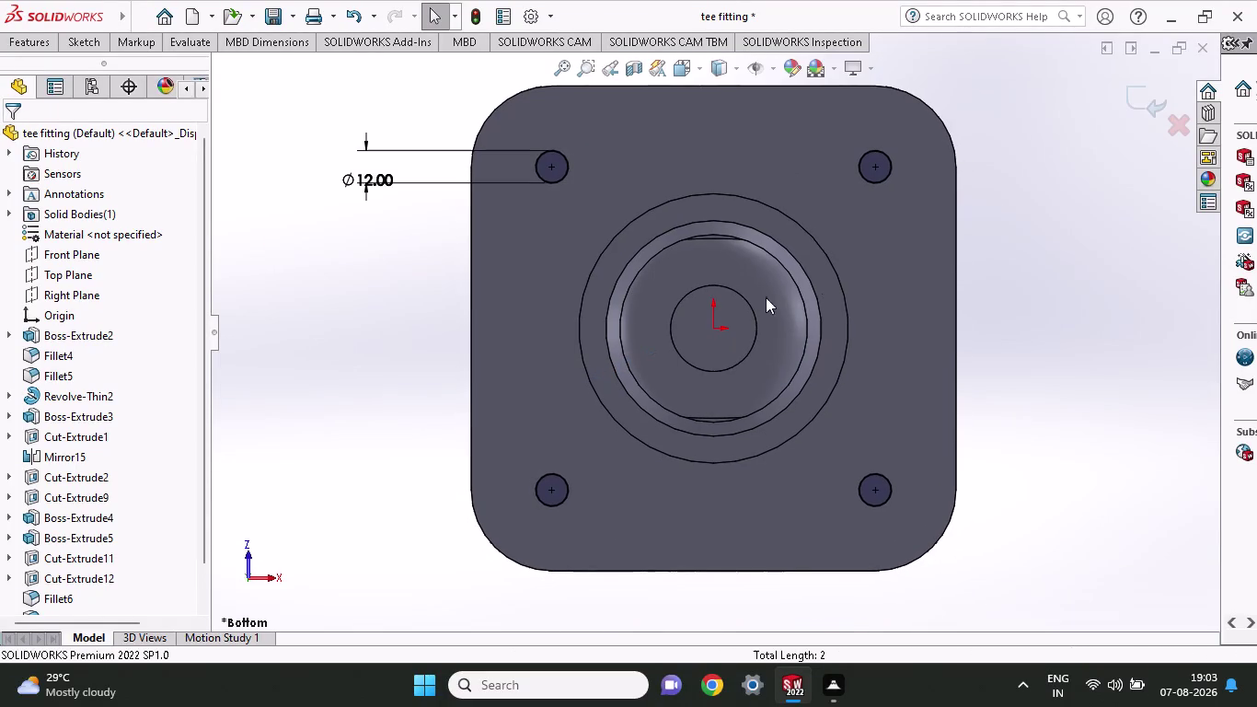
On the flange face, sketch a circle around each of the four corner bolt holes.
click(85, 48)
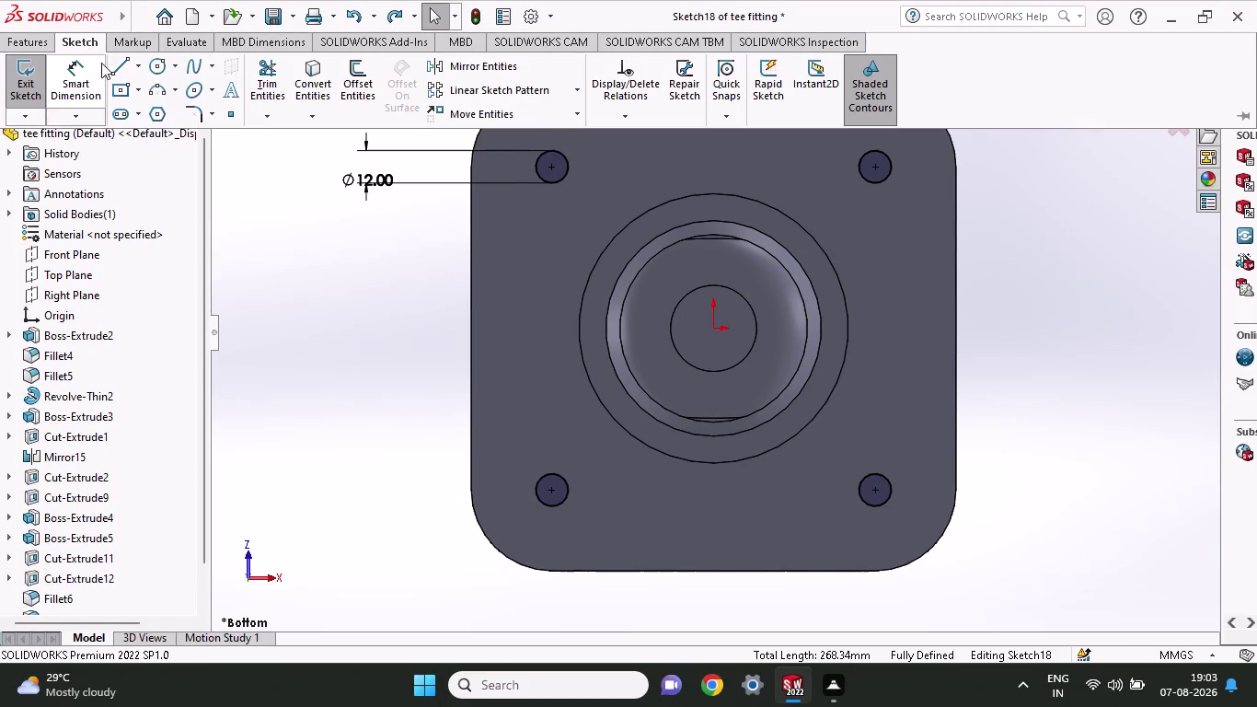
click(156, 69)
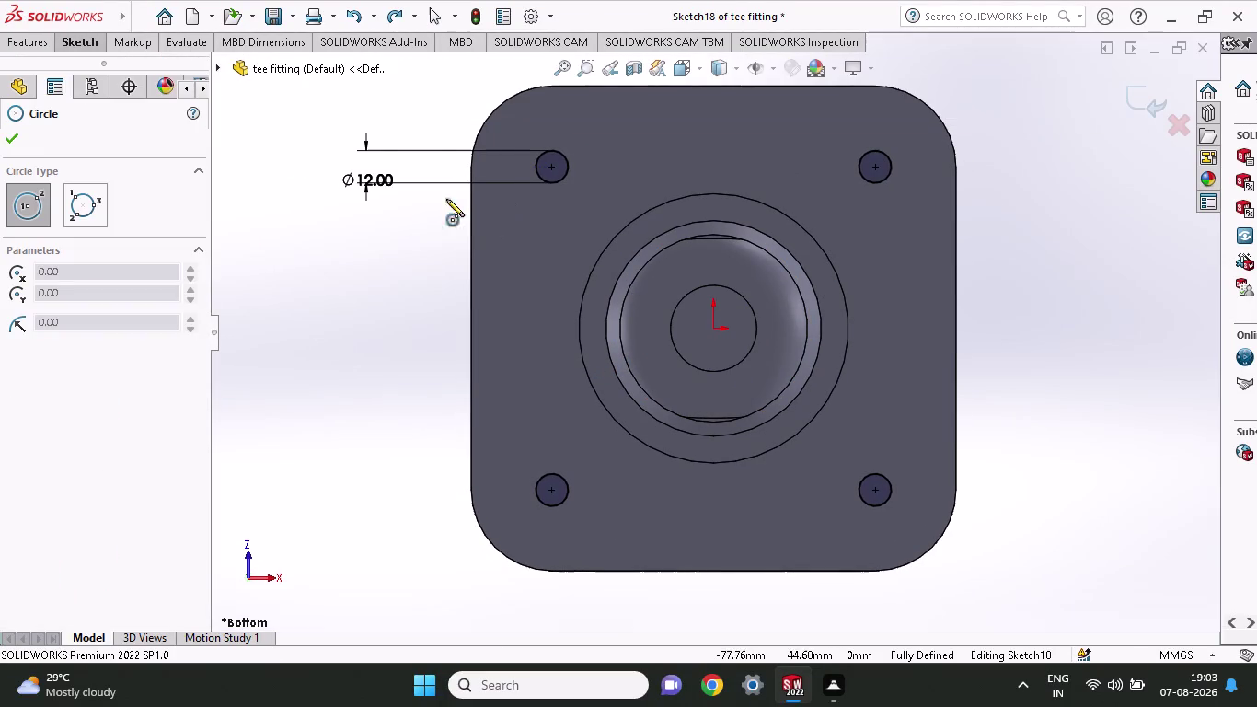
click(551, 165)
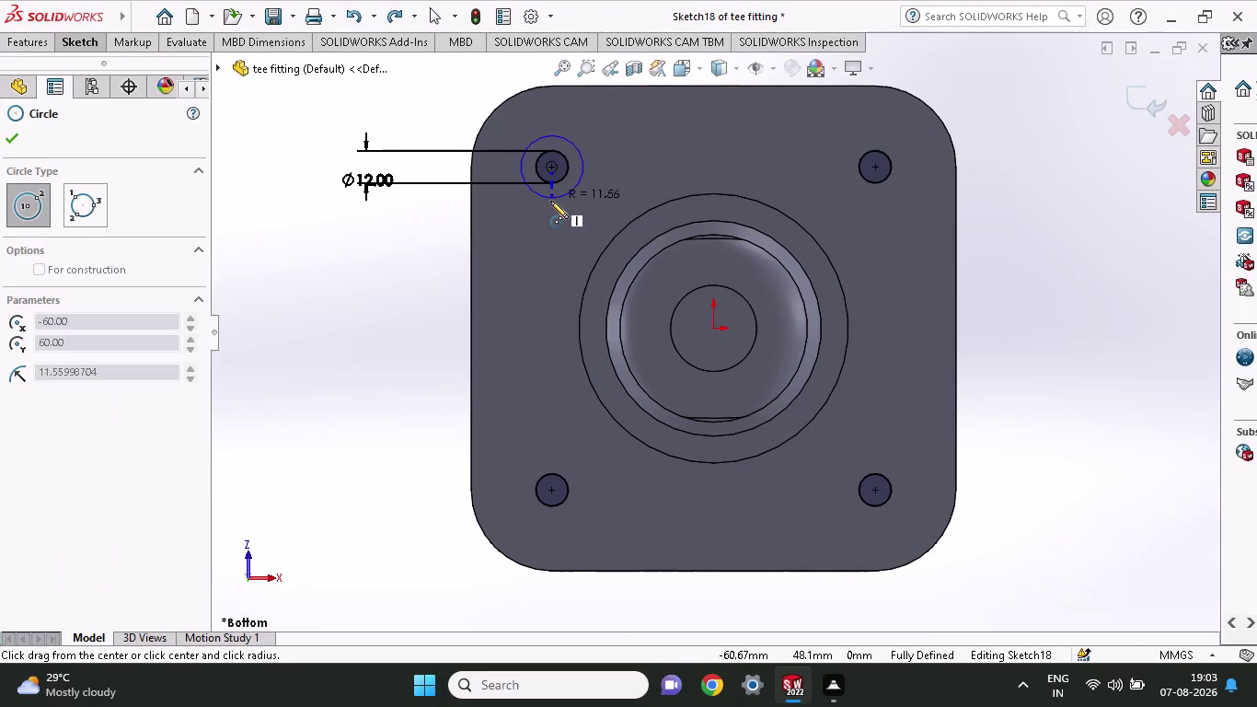
click(550, 201)
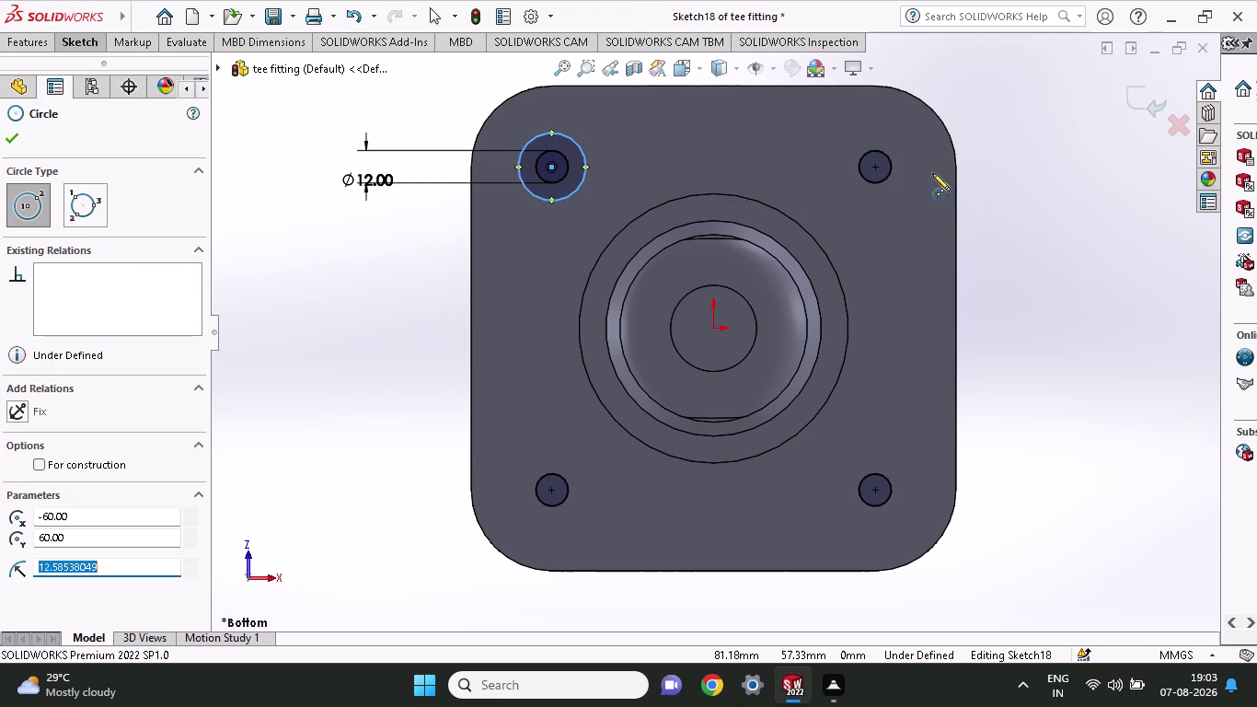
click(875, 169)
click(881, 195)
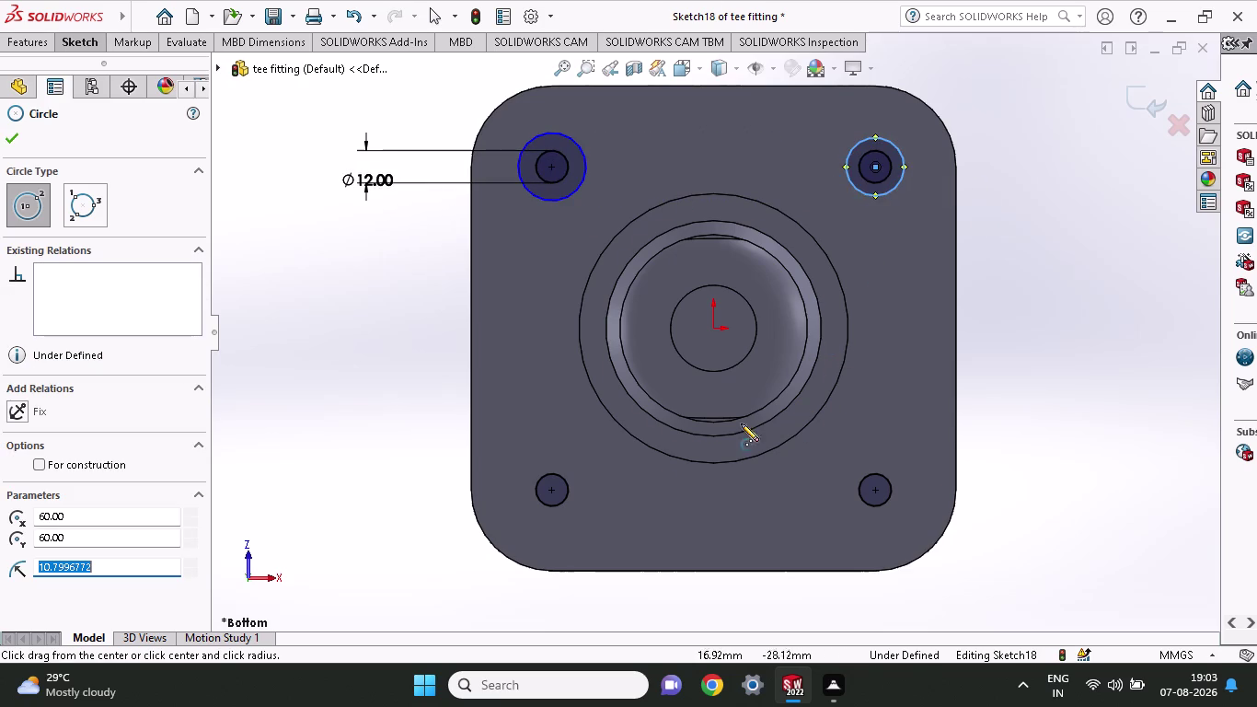
click(556, 493)
click(563, 519)
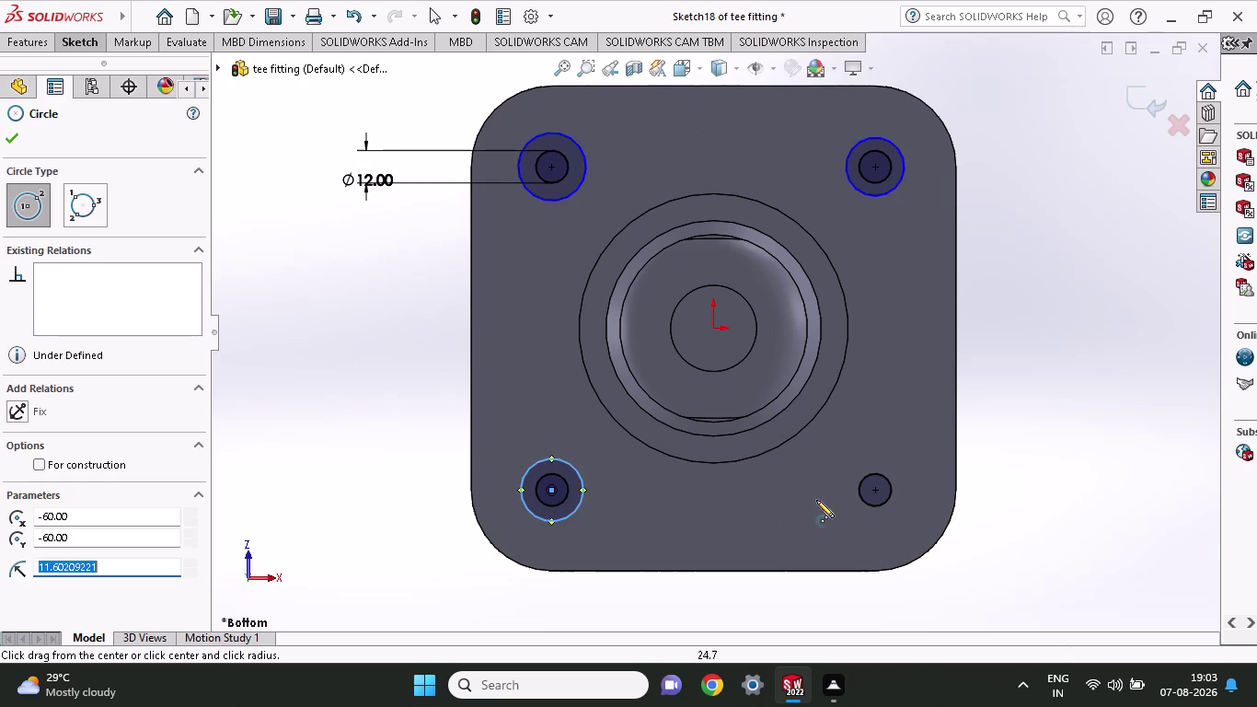
click(876, 492)
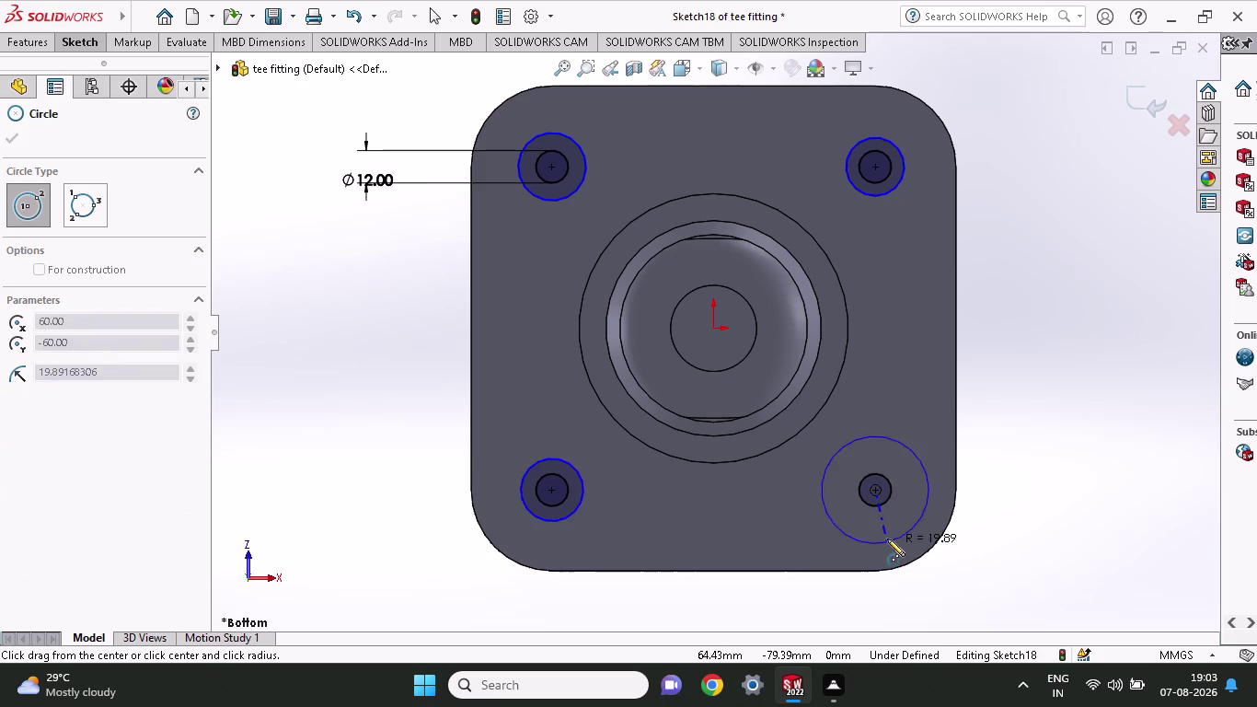
click(886, 524)
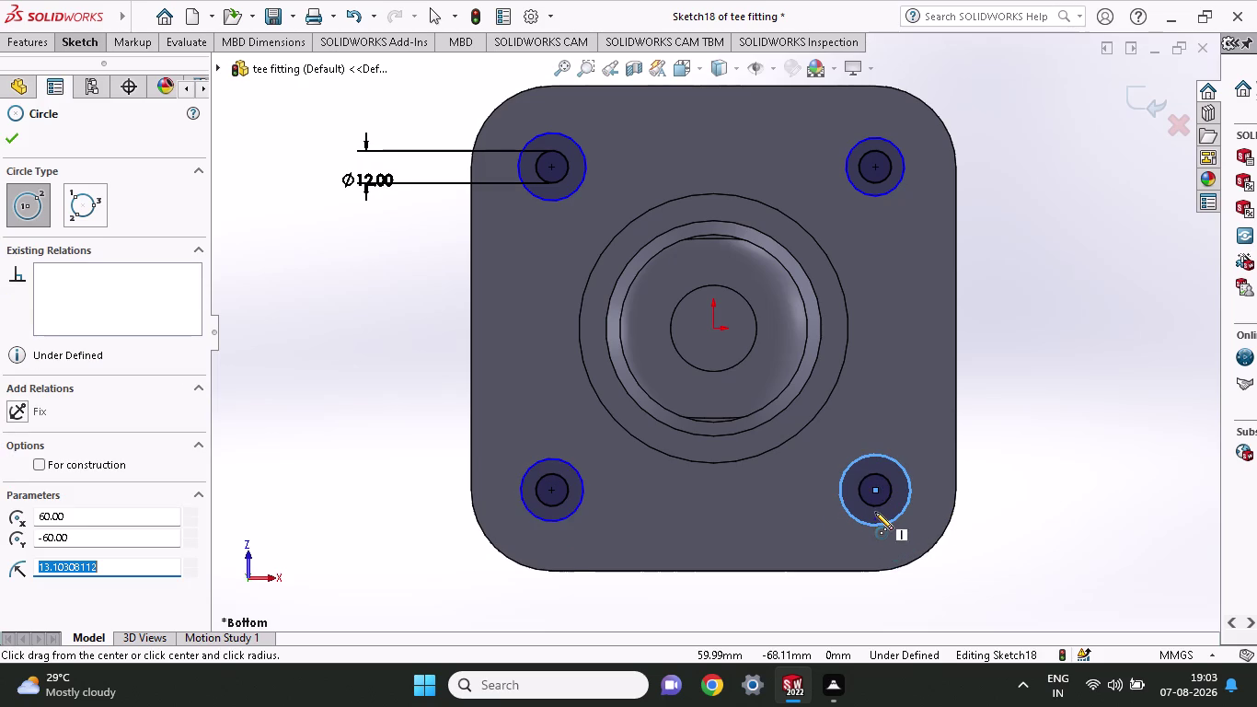
click(65, 50)
Begin a diameter dimension on the top-left circle, placed beside the flange.
click(89, 80)
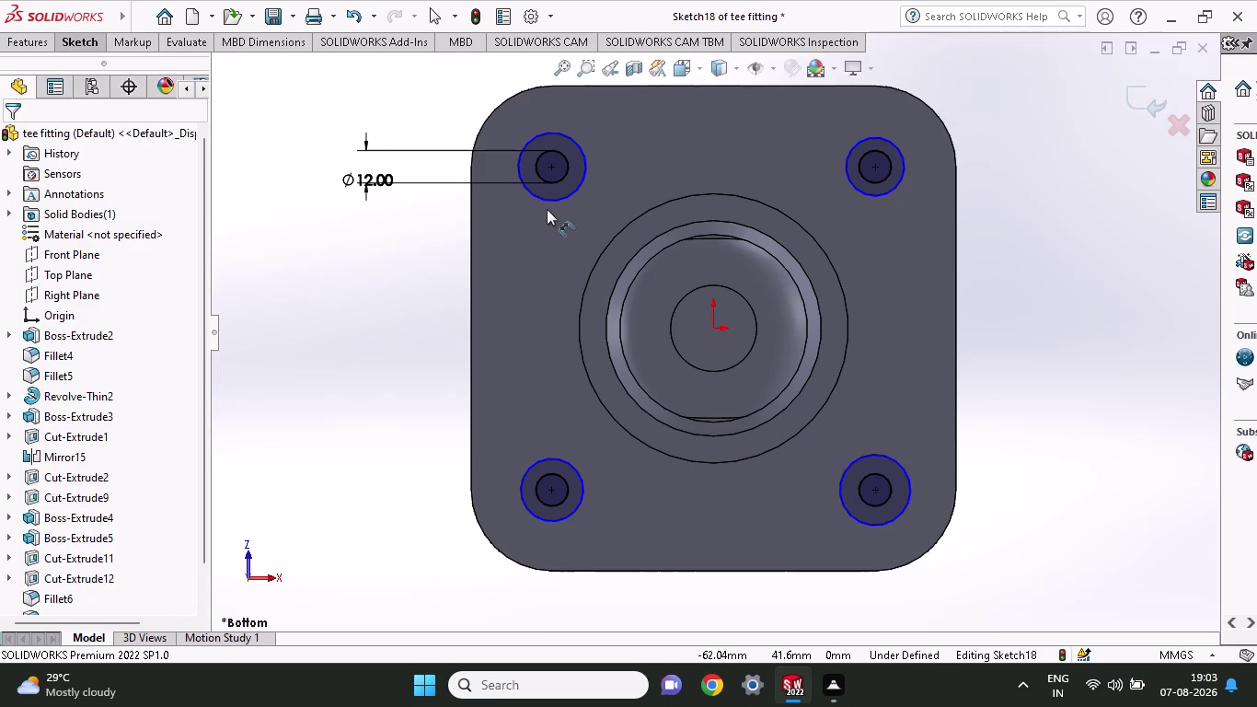
click(545, 200)
click(302, 226)
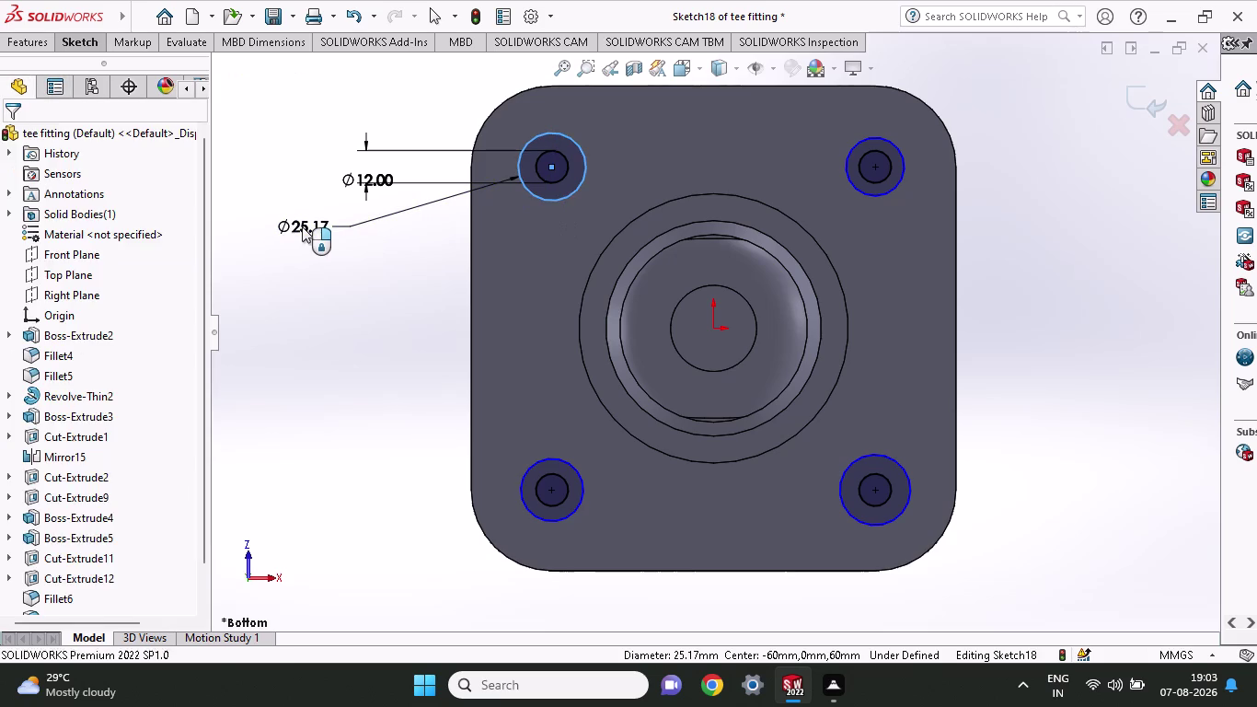
Set the top-left circle's diameter to 20 mm.
text(20)
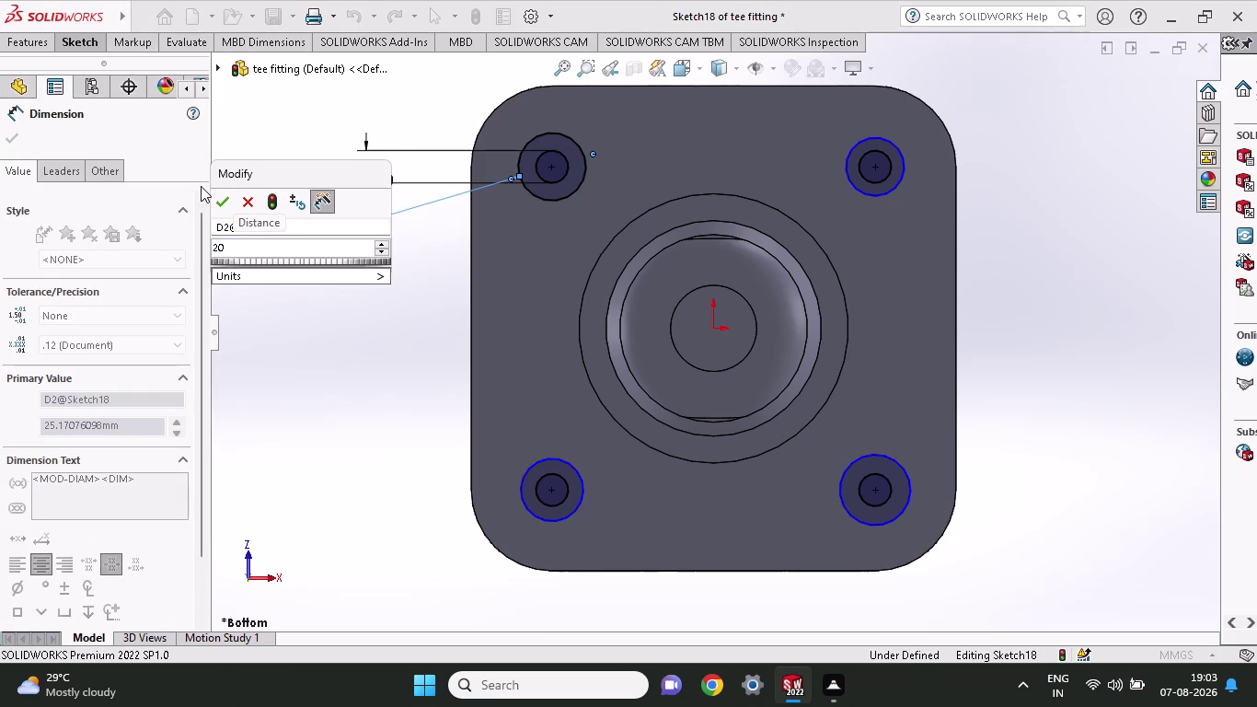
click(216, 199)
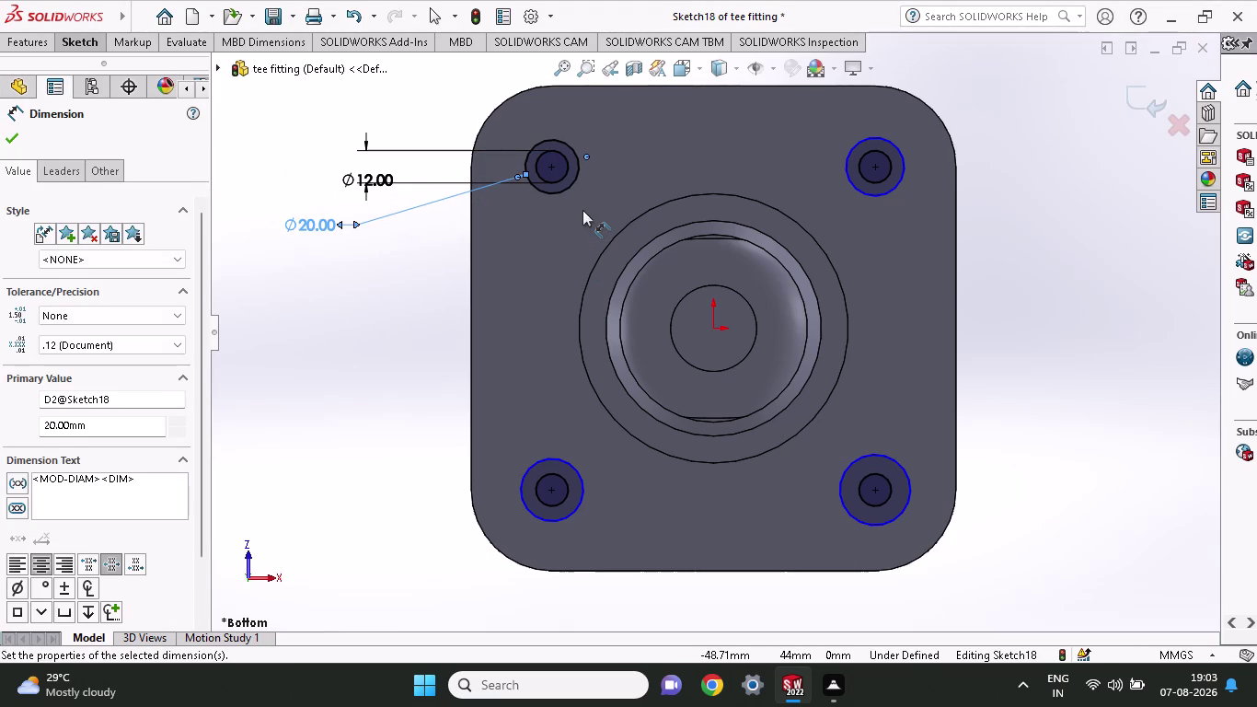
key(Escape)
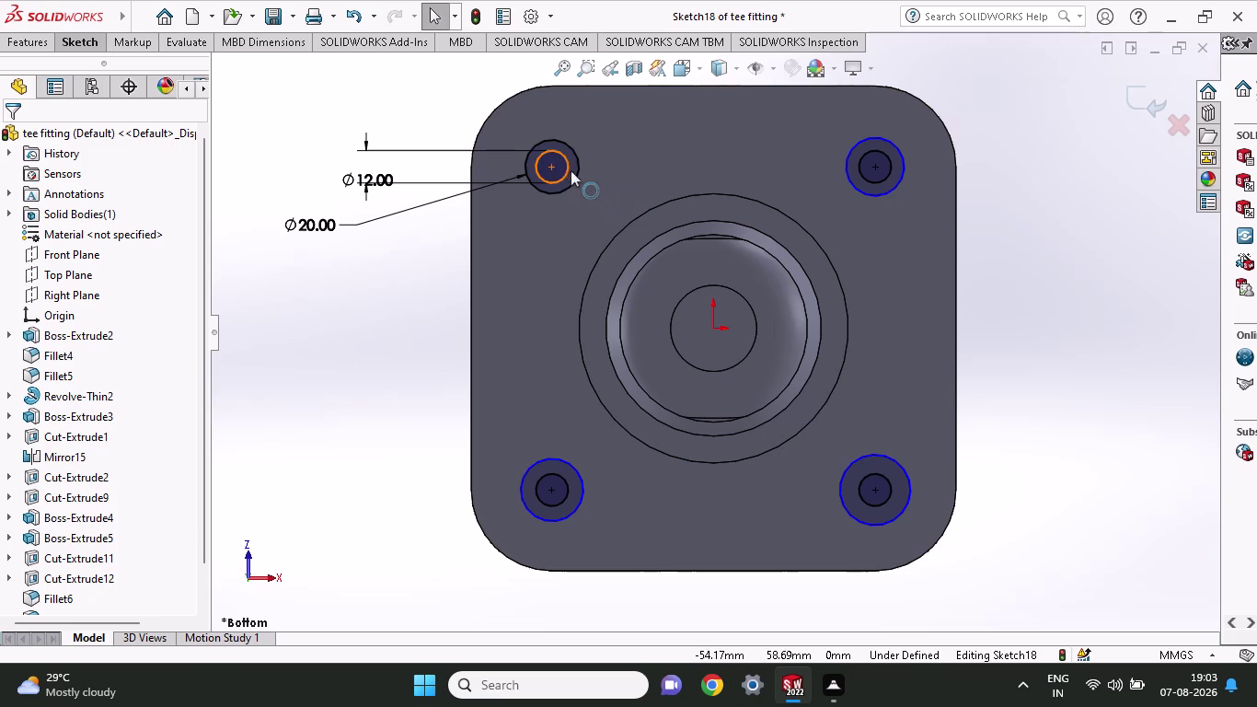
Make all four bolt-hole circles equal so they all match the 20 mm circle.
click(578, 174)
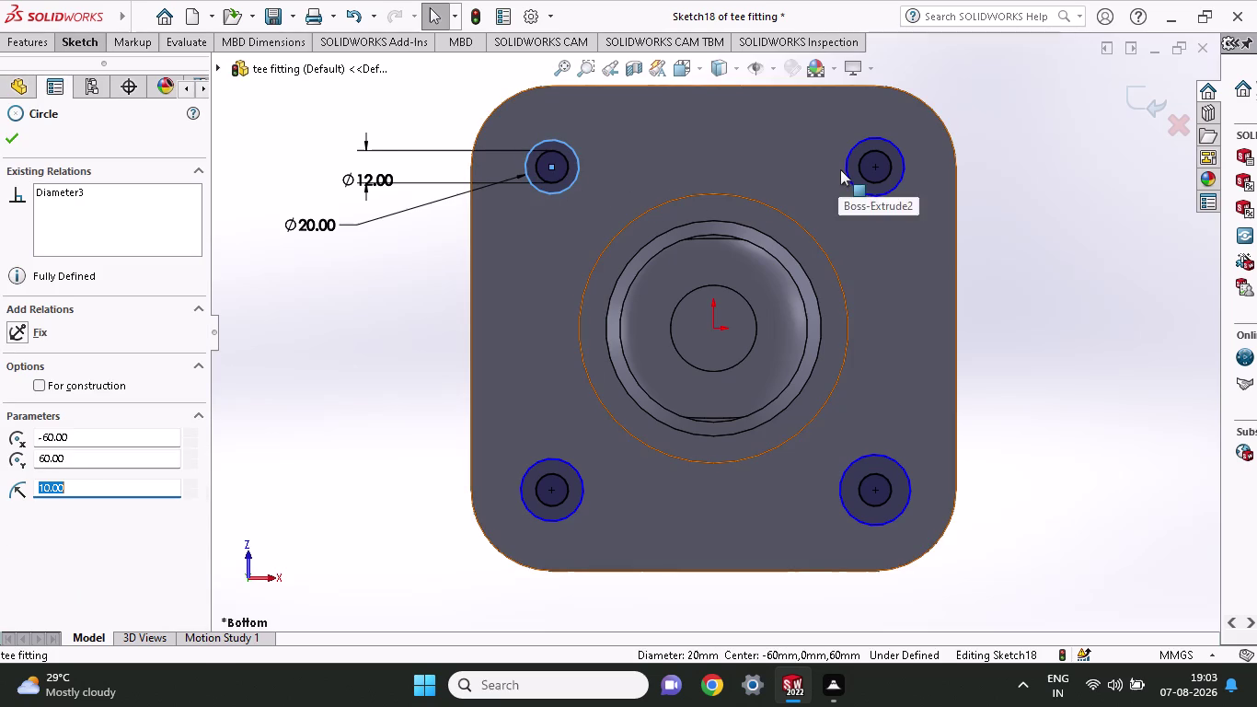
click(853, 182)
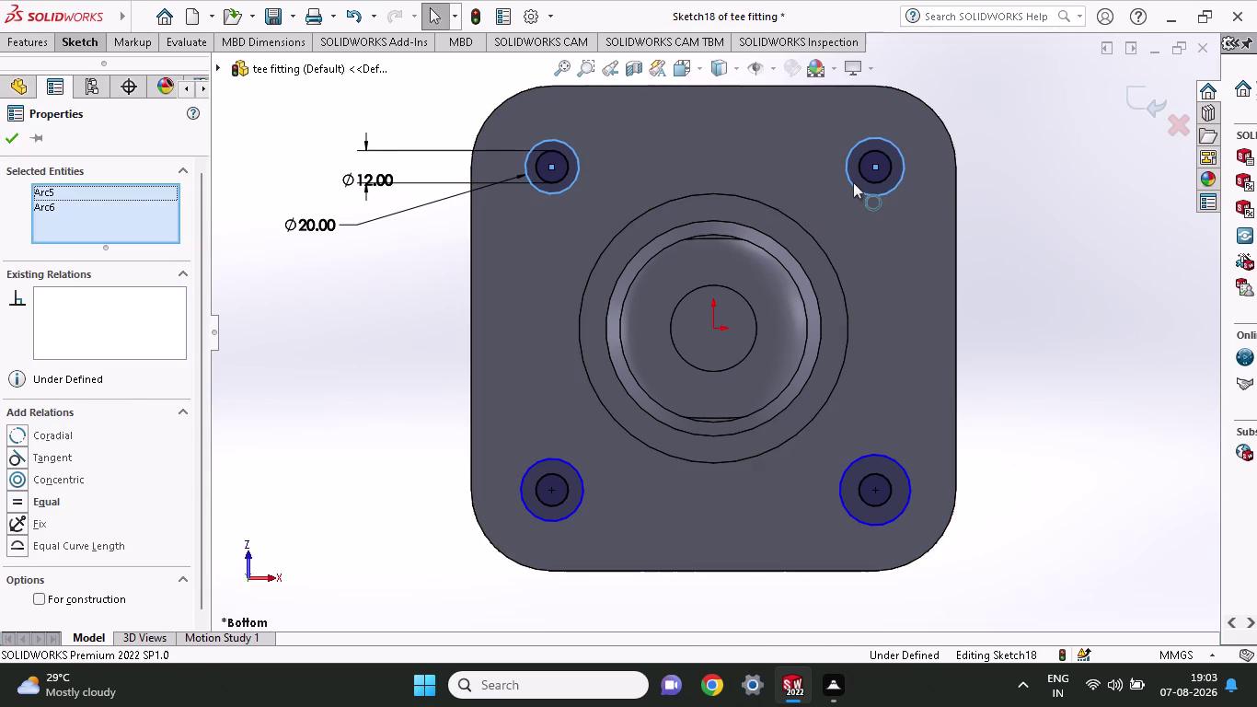
click(580, 487)
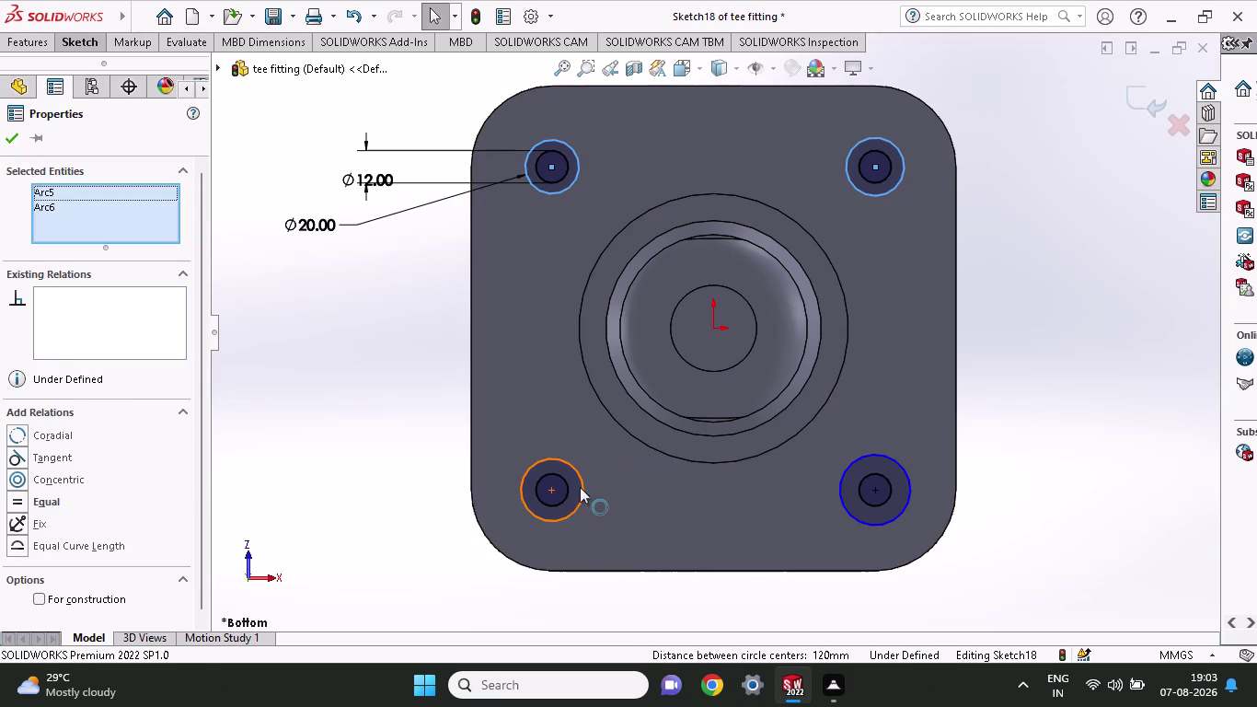
click(842, 484)
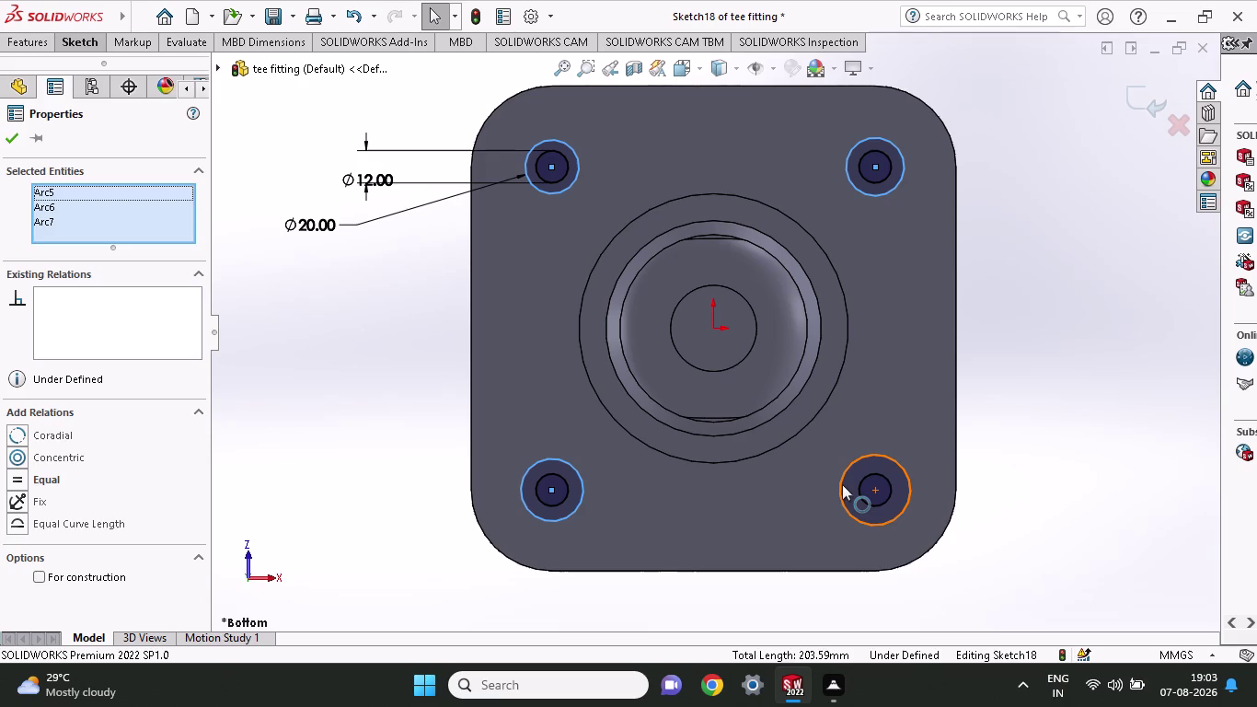
click(41, 483)
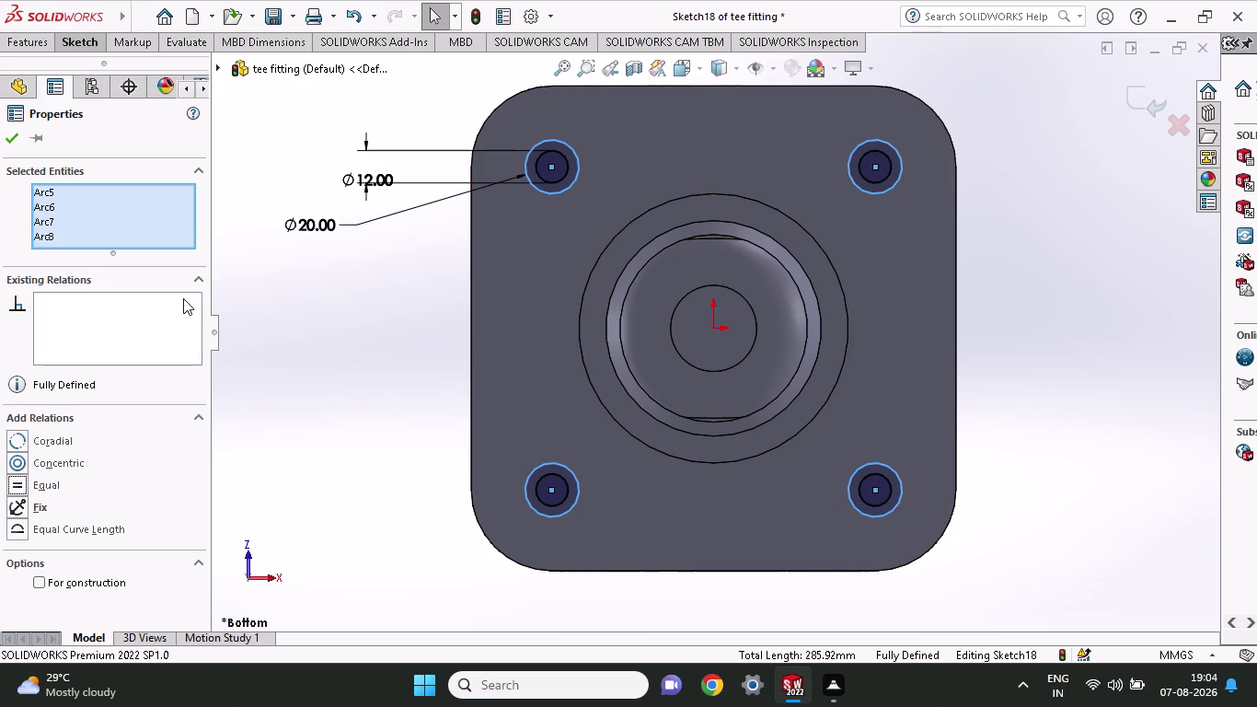
click(378, 359)
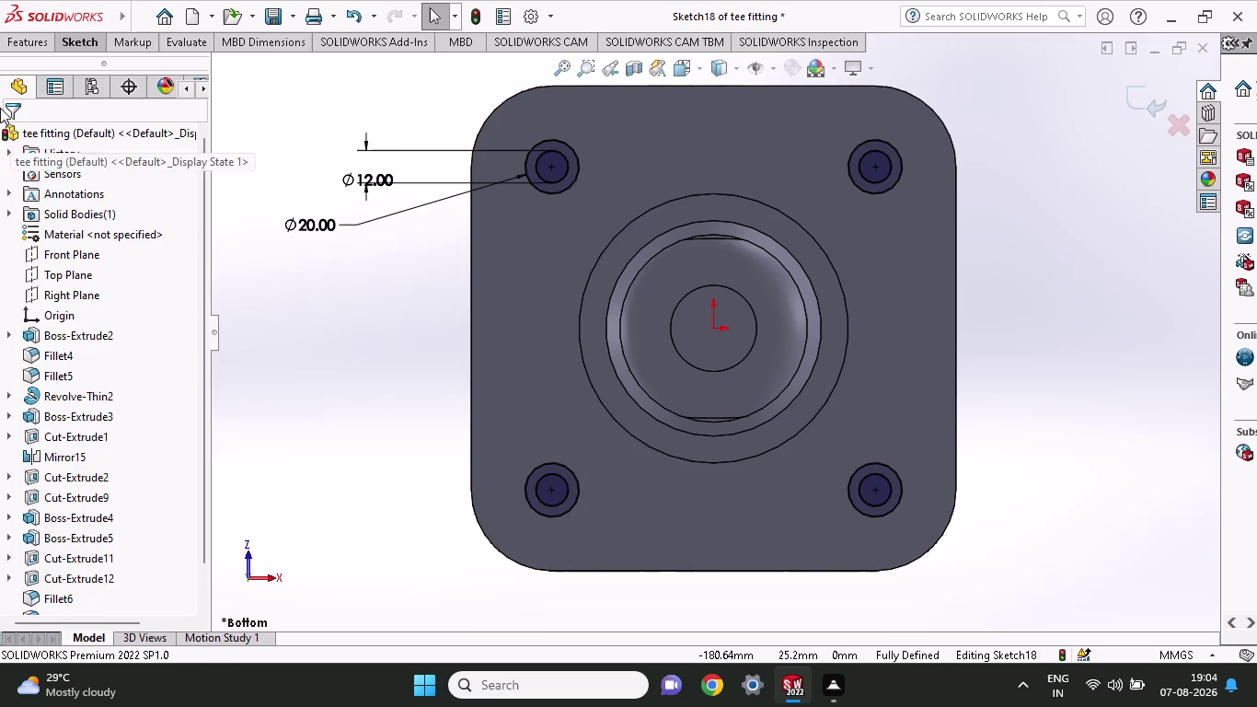
click(32, 49)
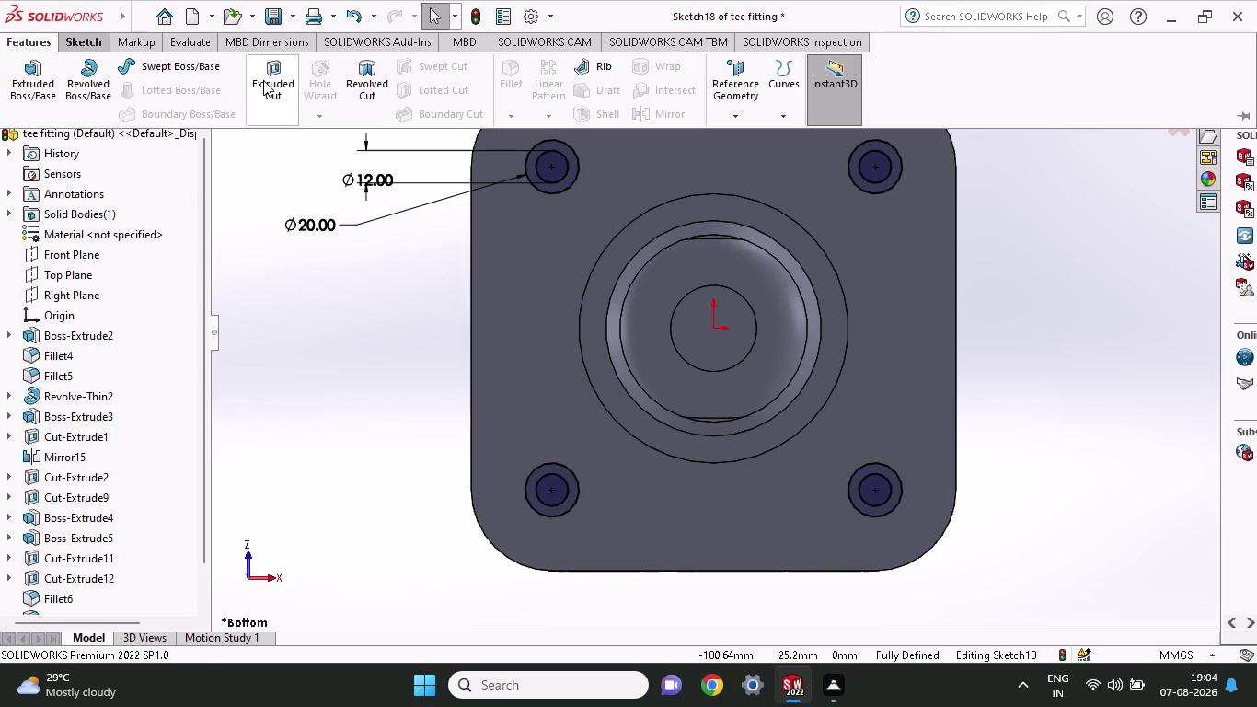
Extrude-cut the circles at a 90 mm blind depth, keeping all resulting bodies.
click(263, 80)
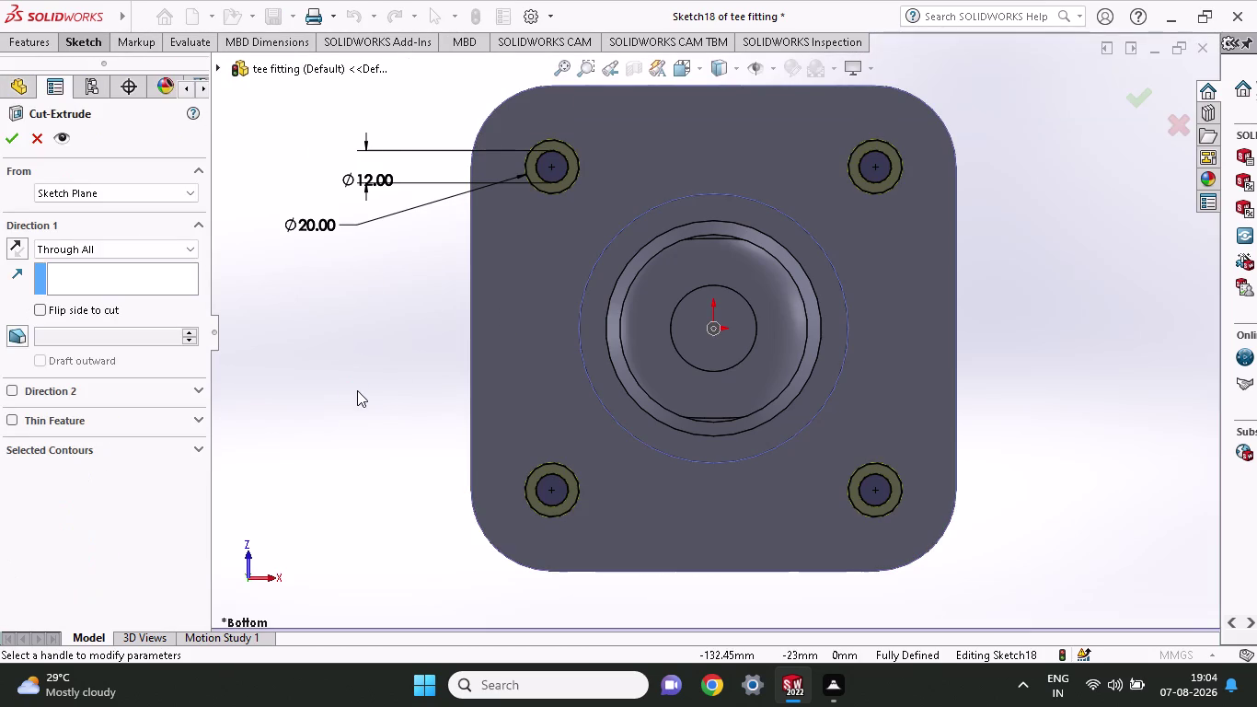
middle_drag(216, 333, 295, 385)
middle_drag(313, 369, 452, 454)
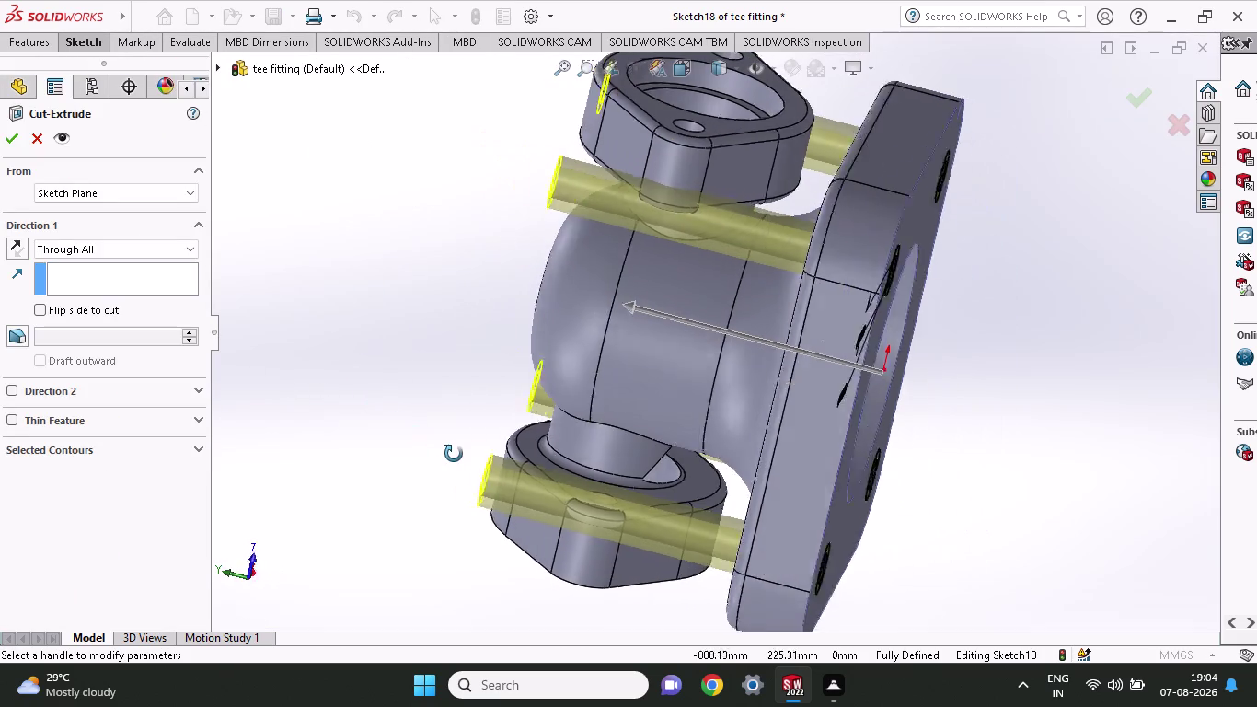
middle_drag(452, 453, 454, 453)
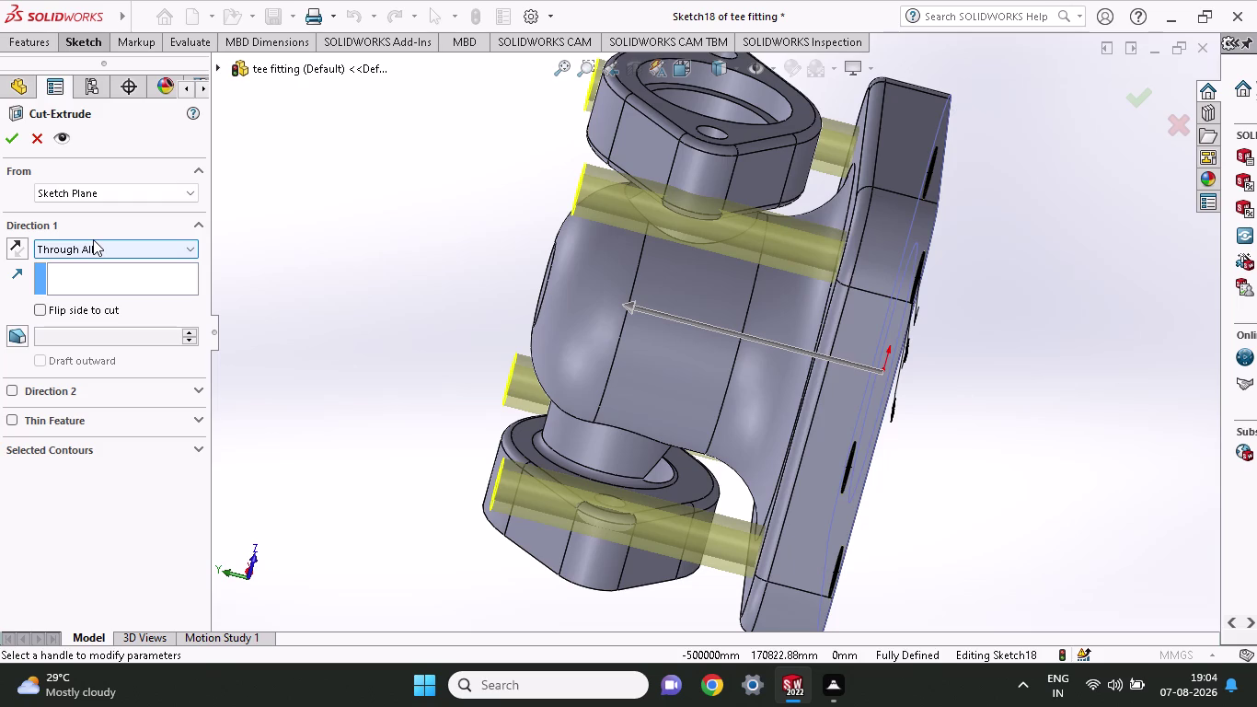
click(151, 246)
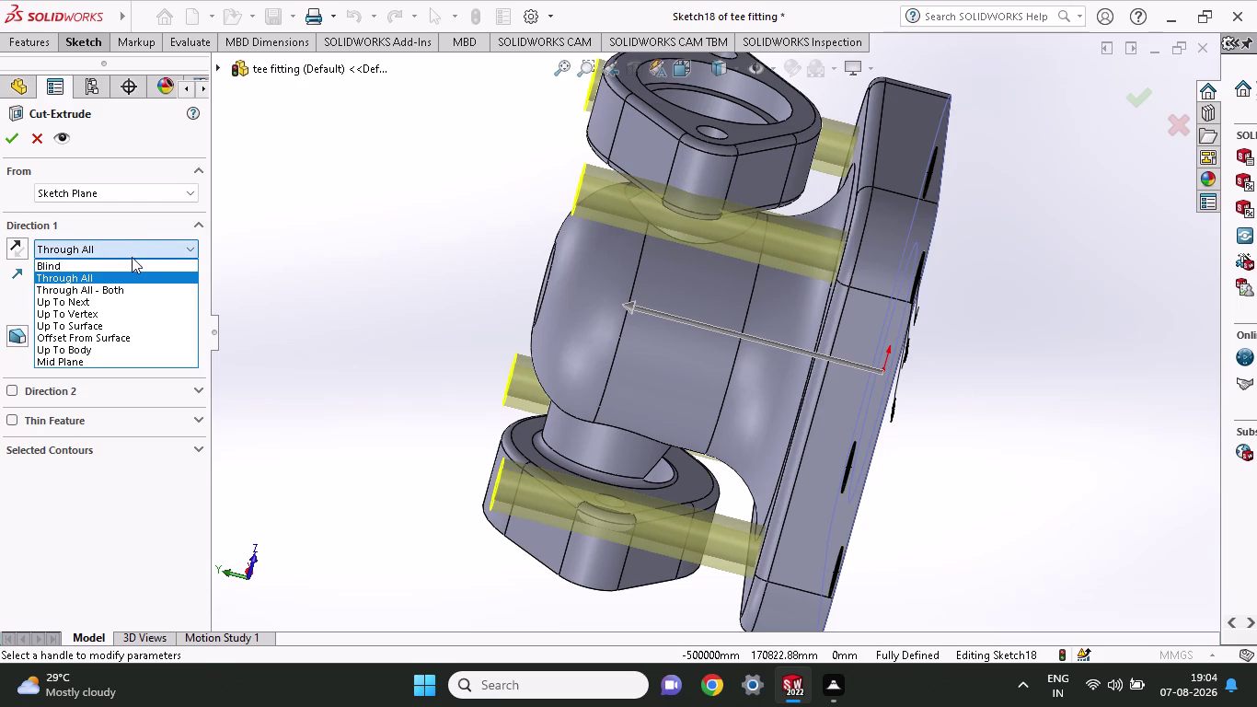
click(128, 270)
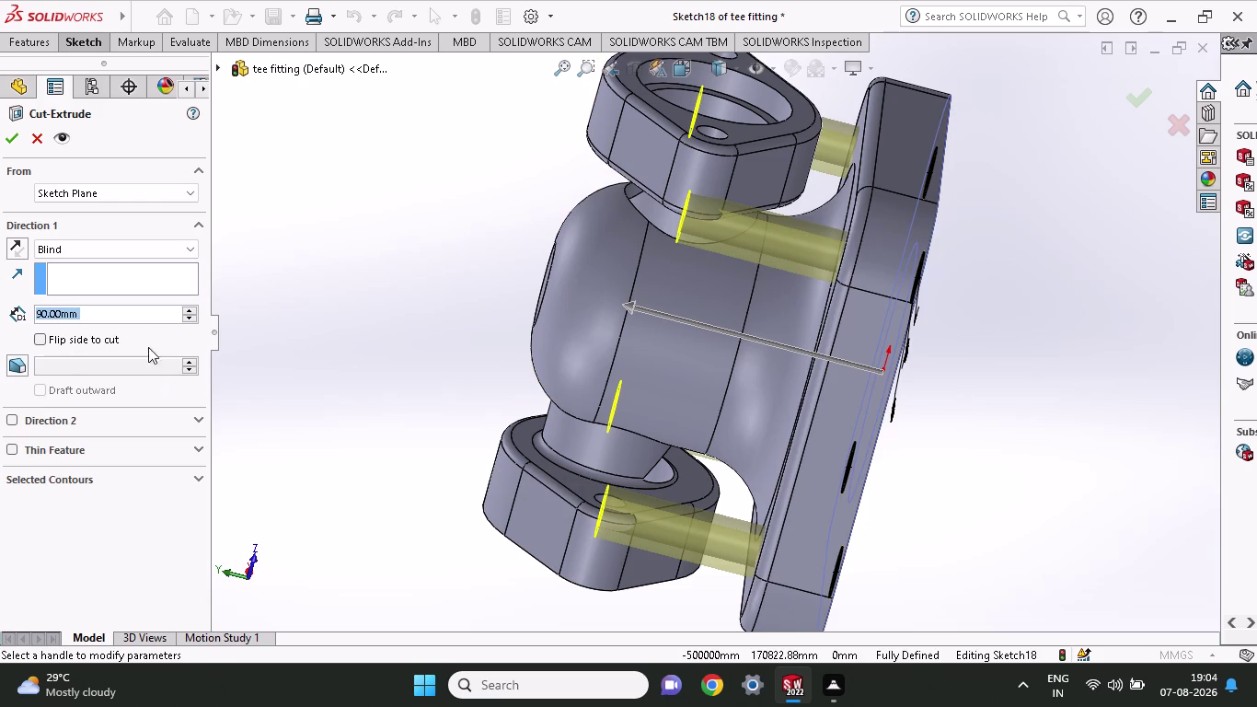
click(16, 148)
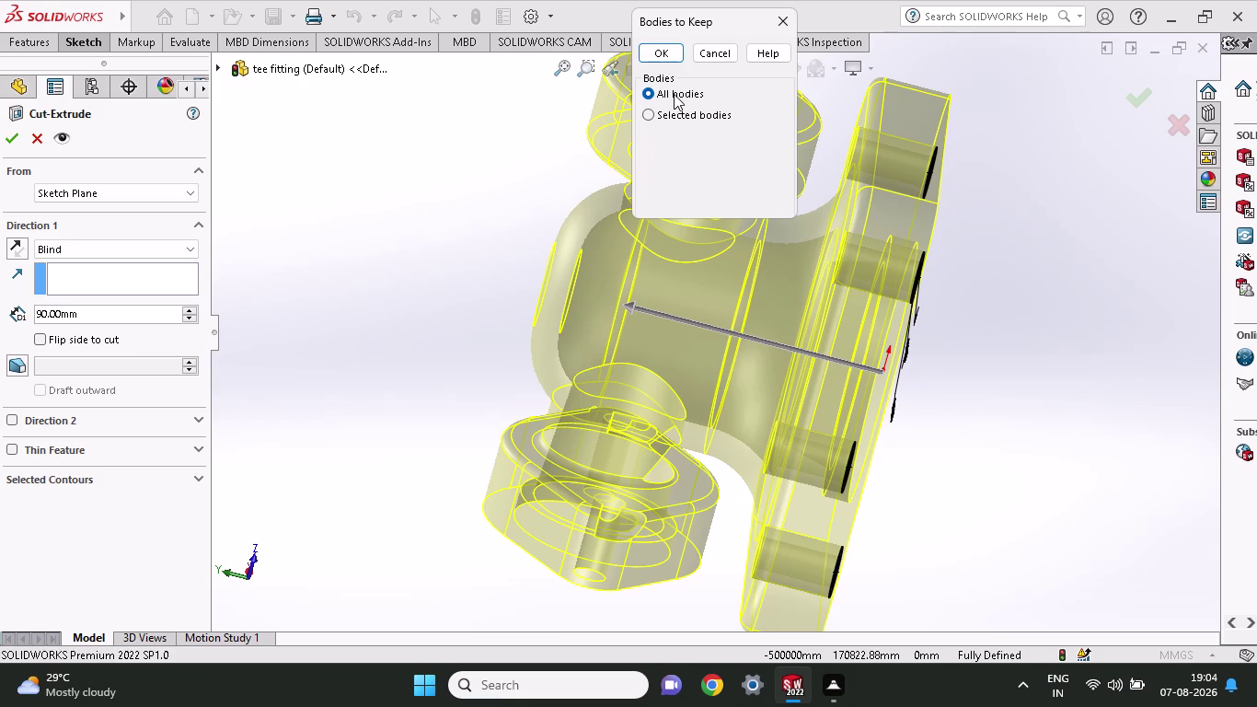
click(669, 55)
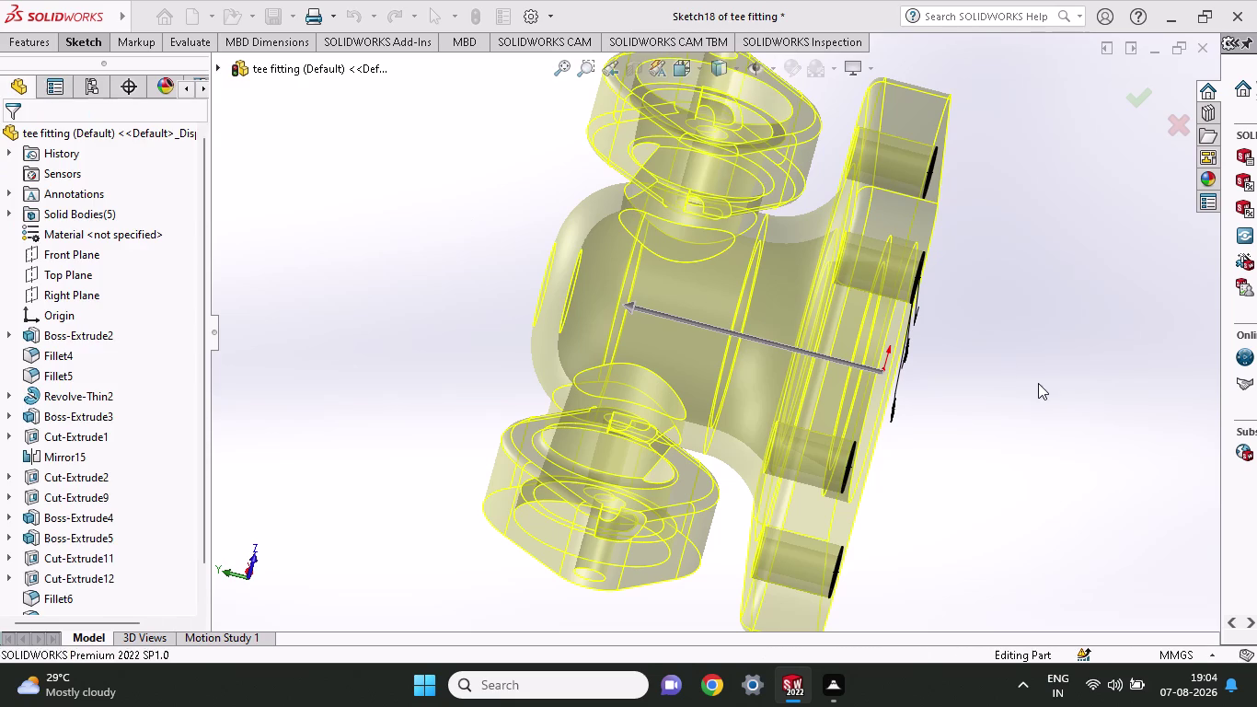
Inspect the five-body result, undo the cut, and reopen the circle sketch for editing.
middle_drag(1037, 382, 967, 484)
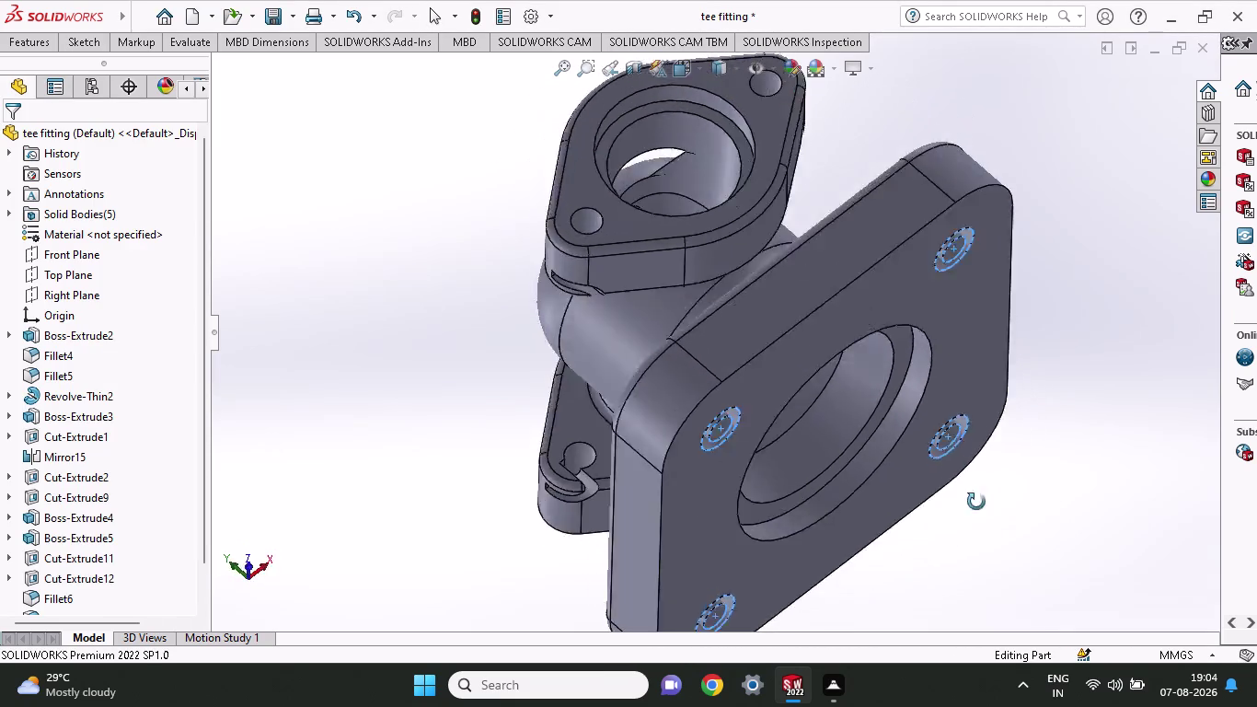
middle_drag(967, 484, 1114, 598)
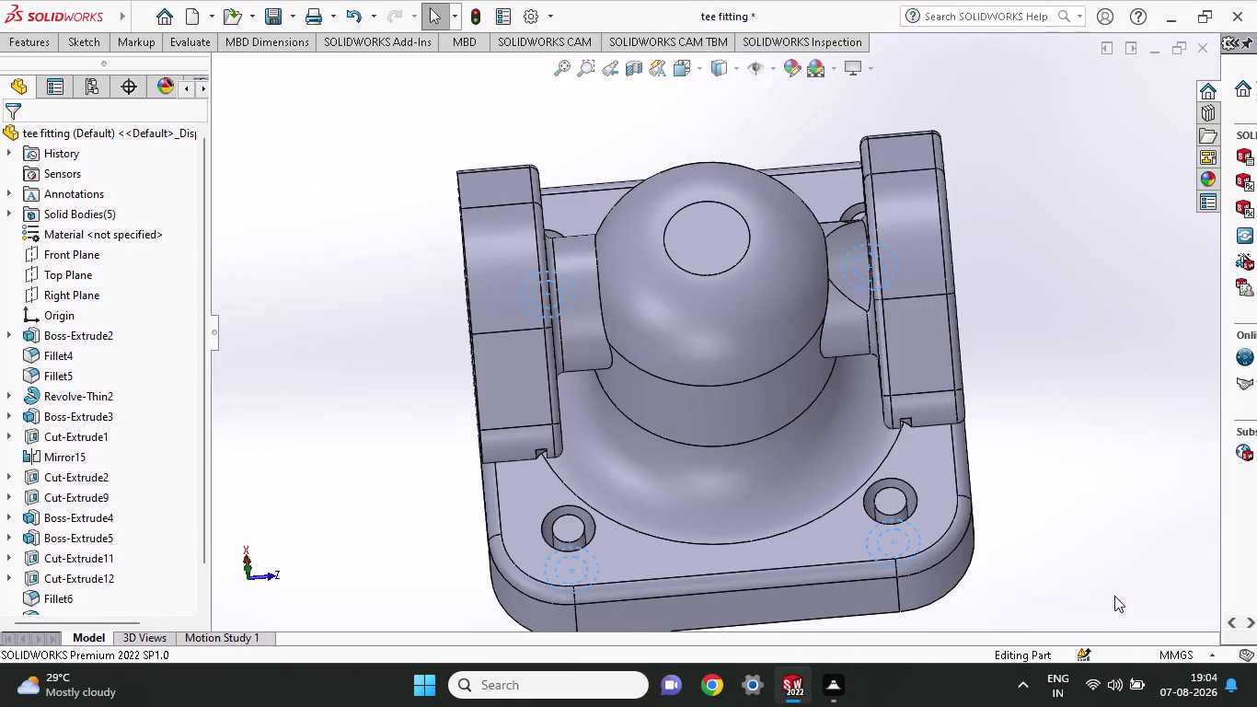
middle_drag(1065, 577, 968, 511)
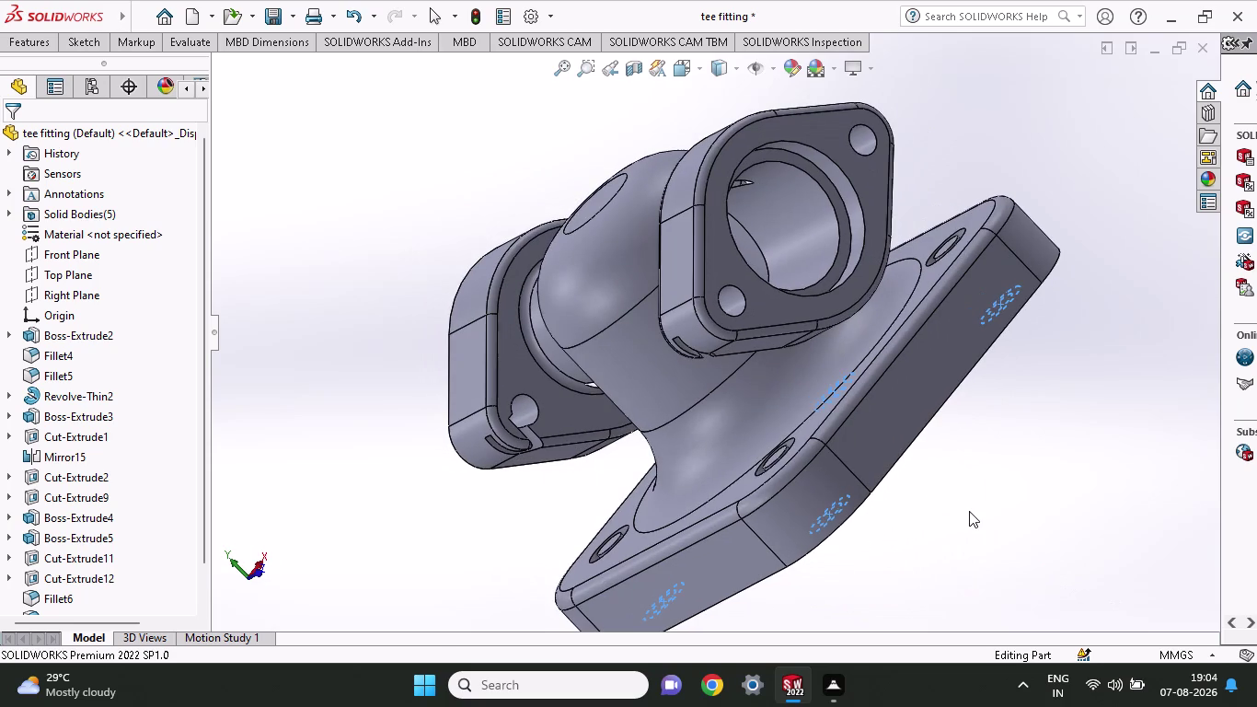
key(ctrl+z)
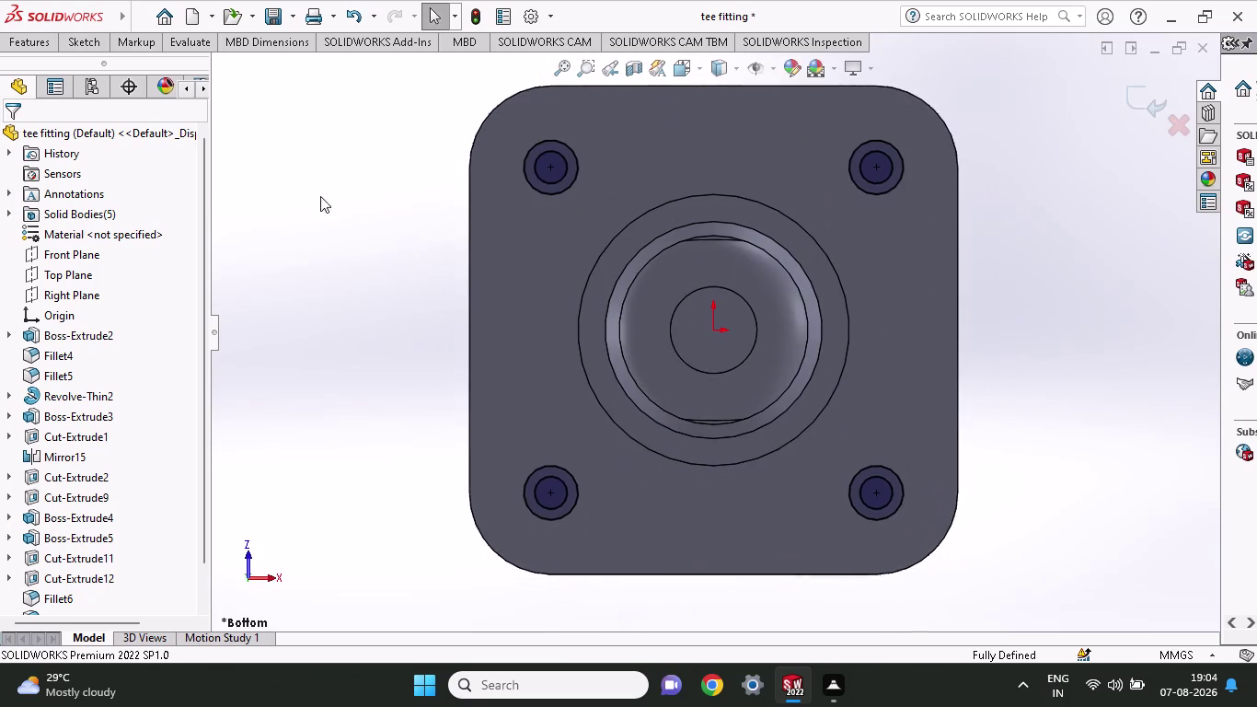
click(30, 54)
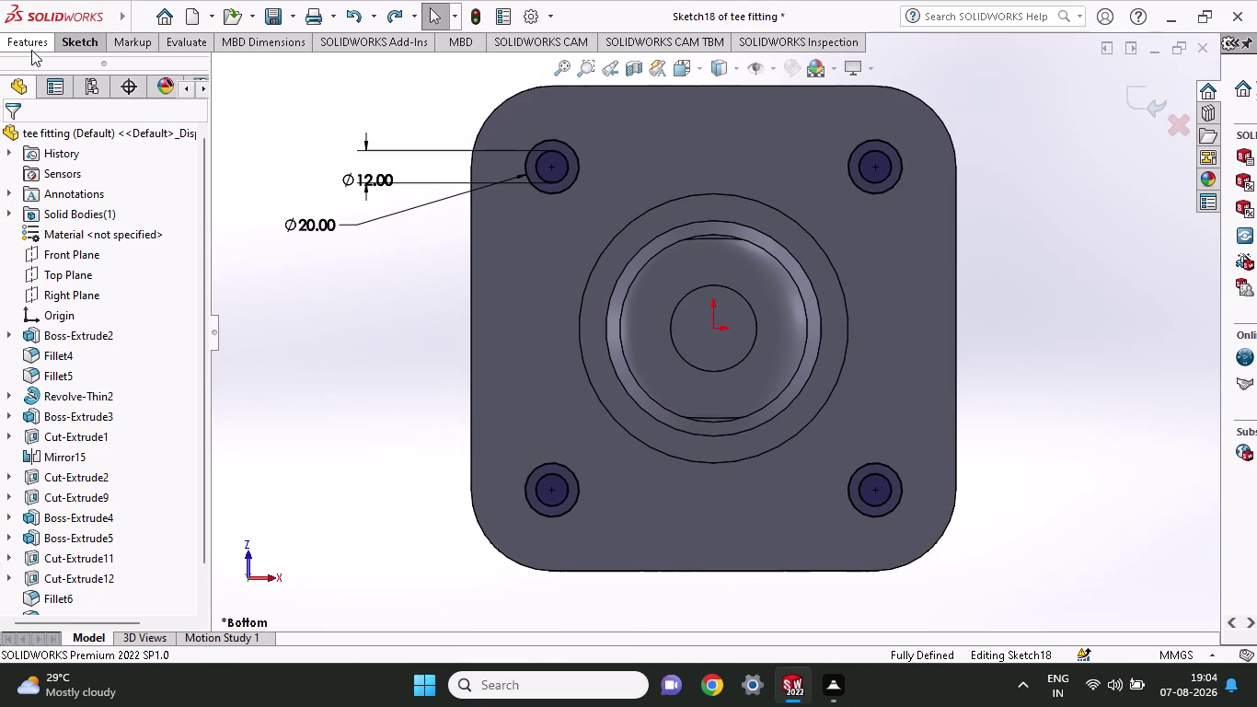
click(31, 50)
click(274, 80)
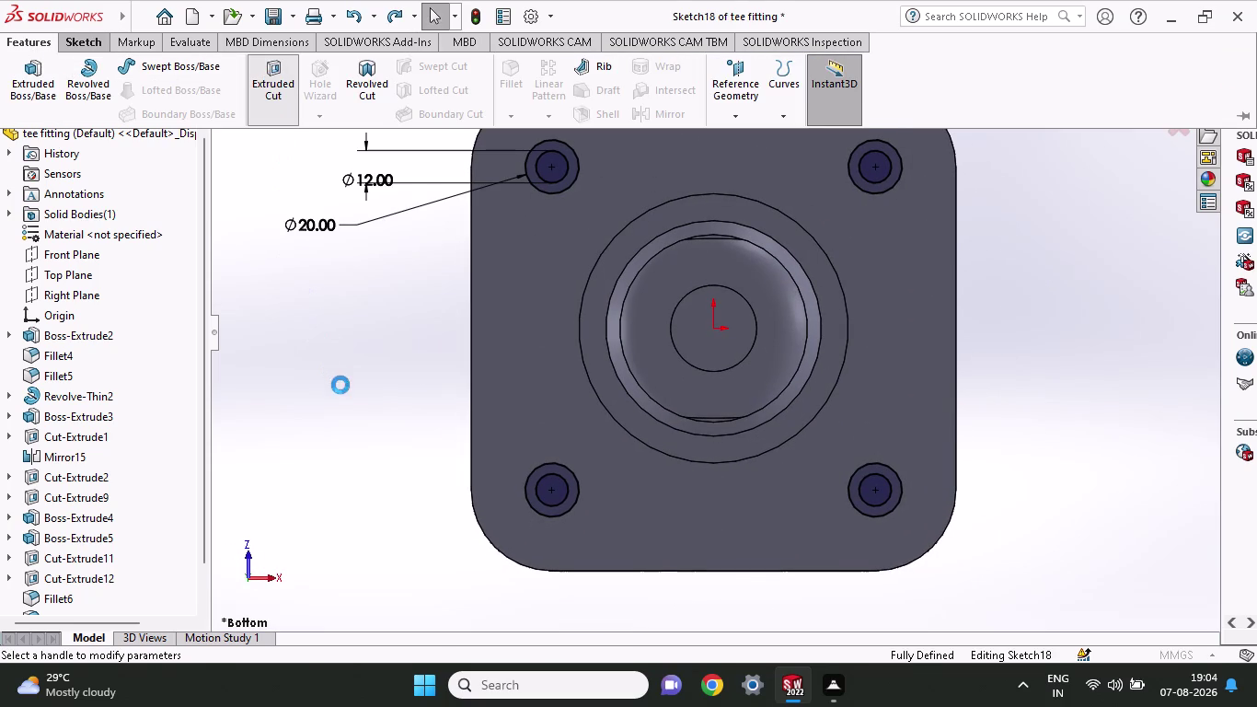
middle_drag(340, 385, 466, 506)
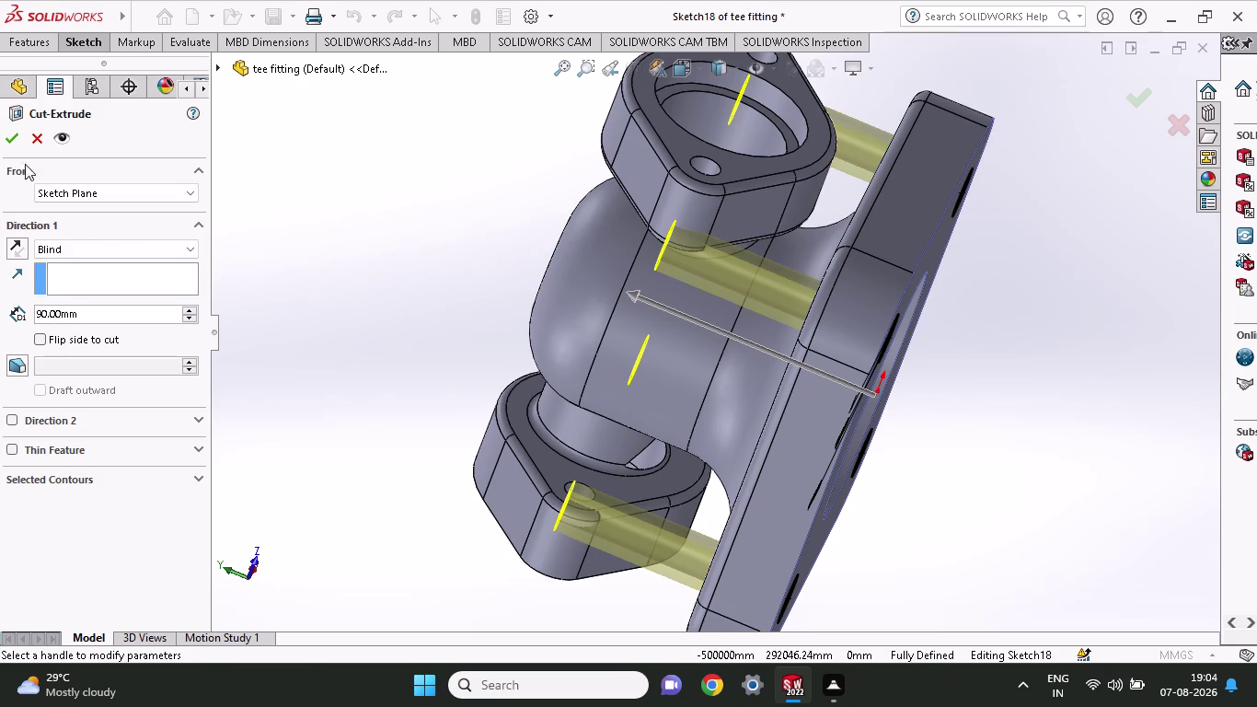
middle_drag(937, 470, 807, 444)
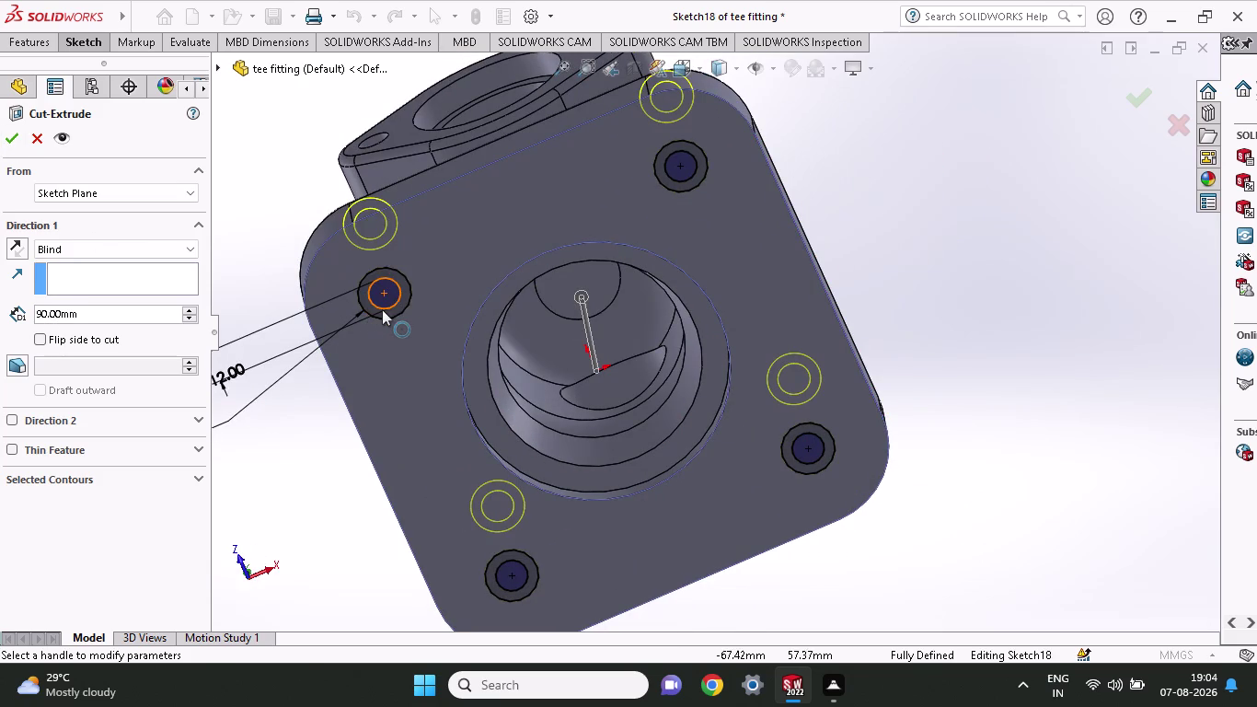
scroll(down, 3)
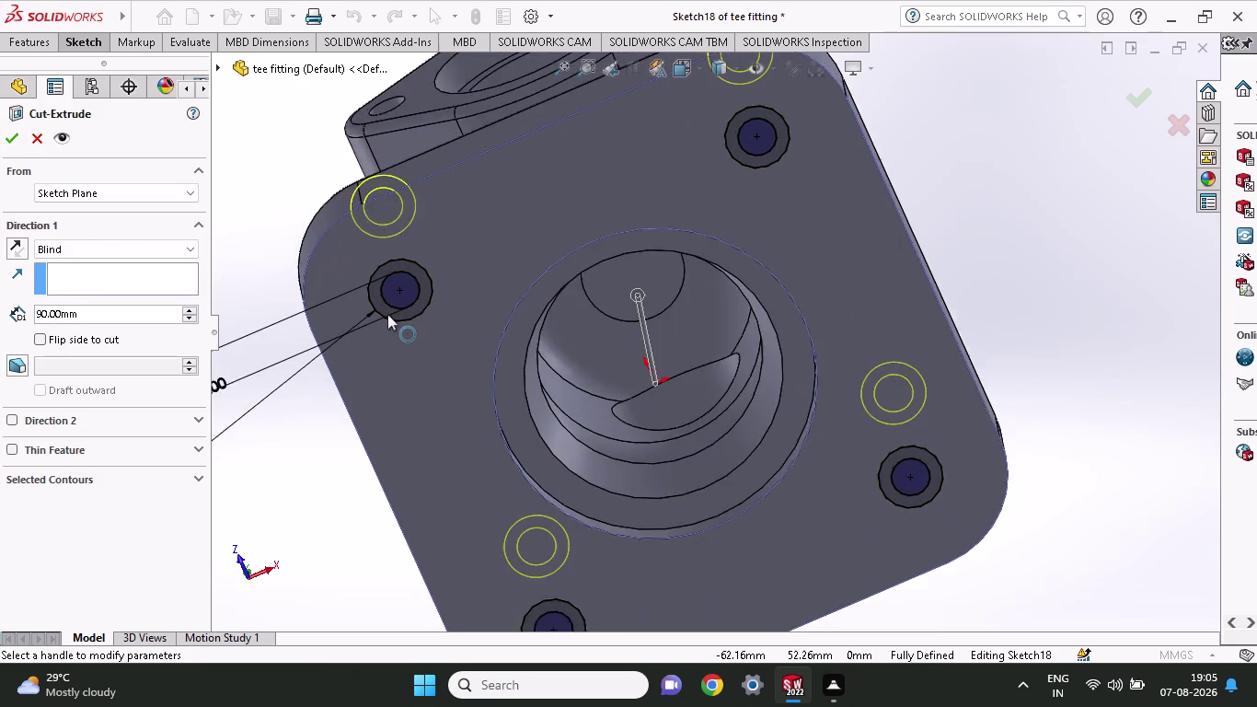
scroll(down, 3)
click(499, 317)
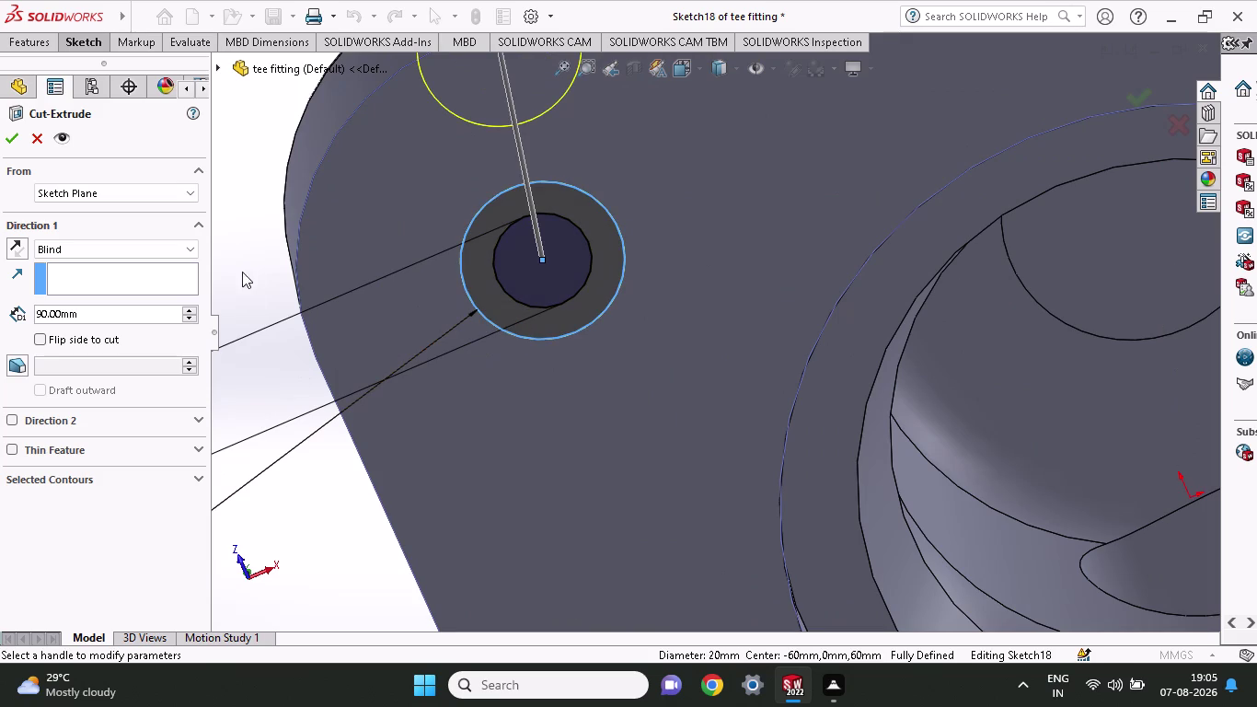
middle_drag(243, 255, 379, 398)
scroll(up, 3)
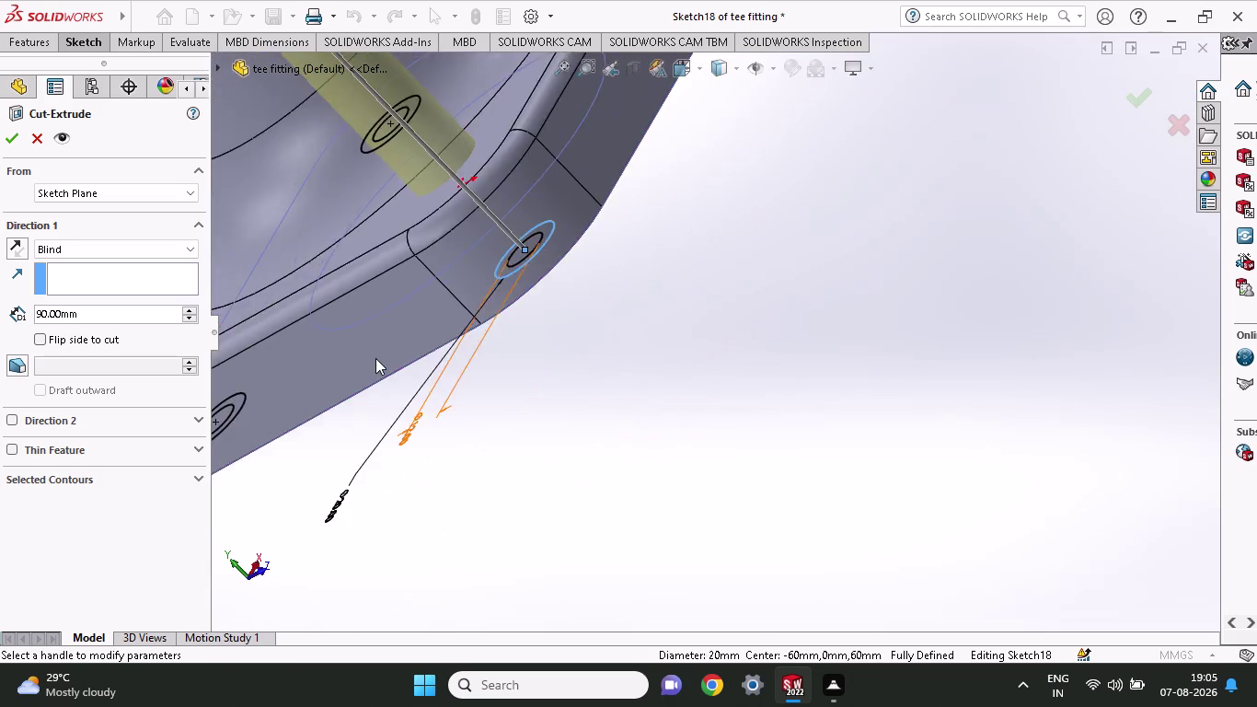
scroll(up, 3)
middle_drag(636, 424, 609, 393)
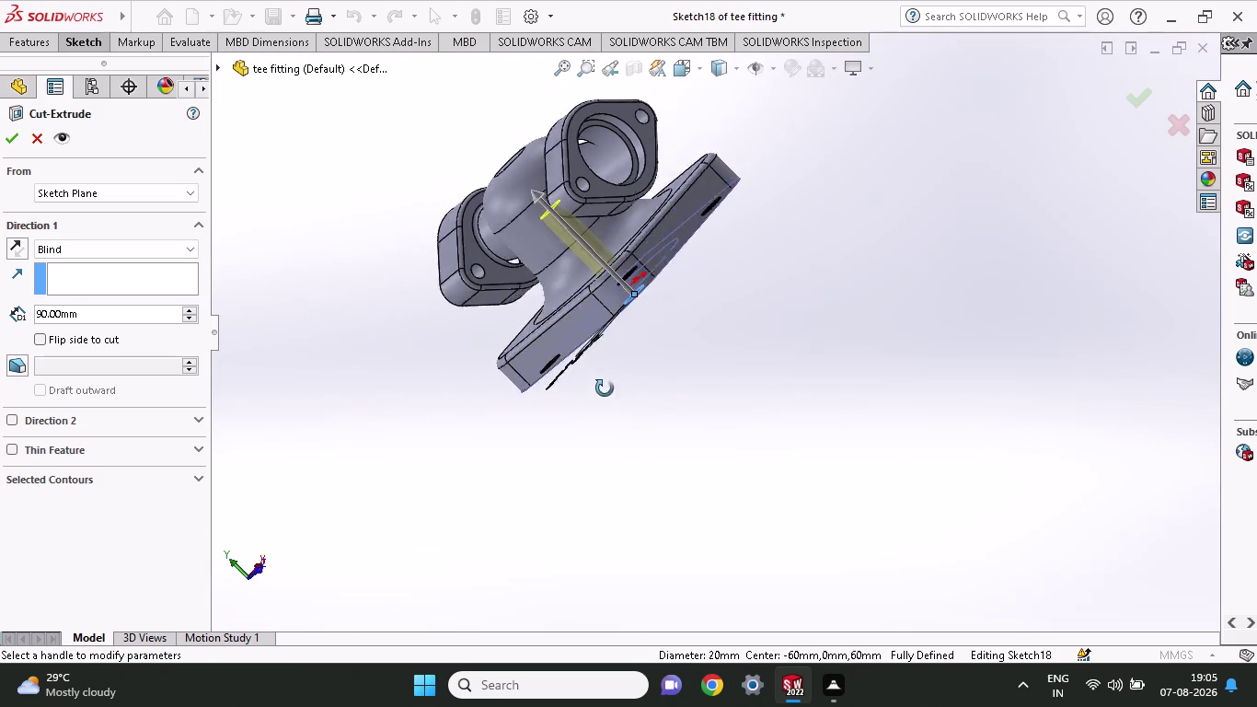
middle_drag(609, 393, 552, 340)
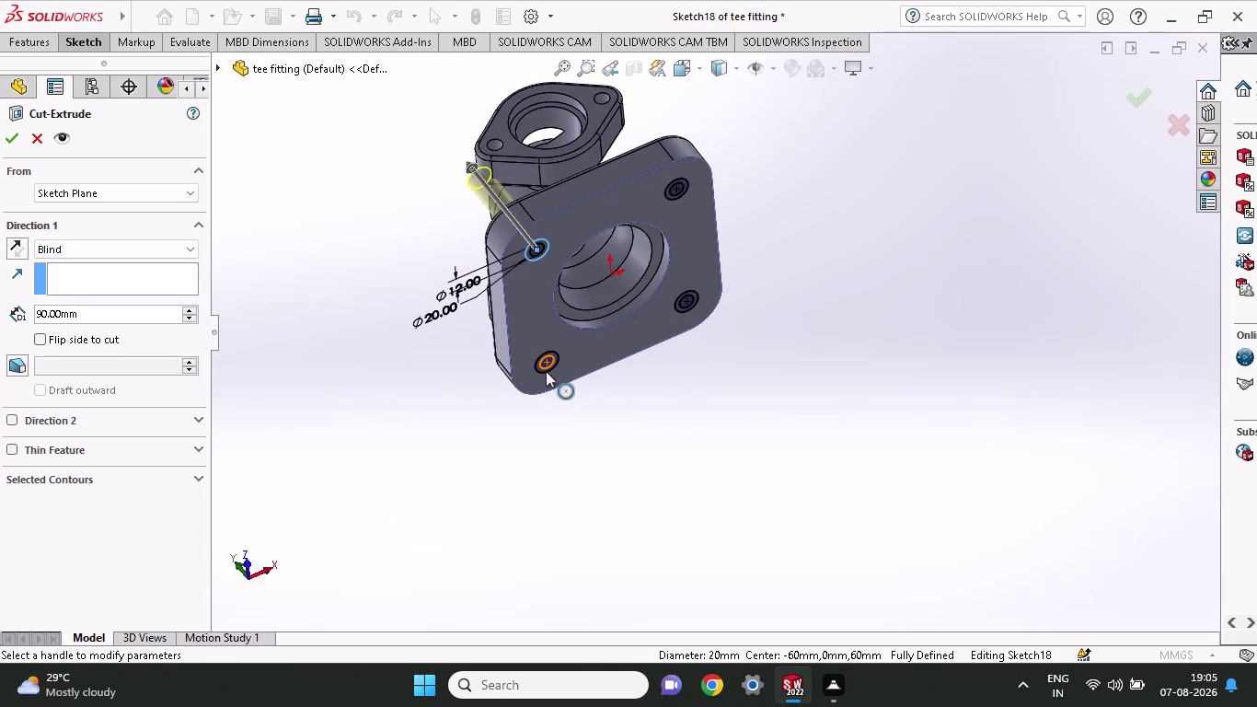
scroll(down, 3)
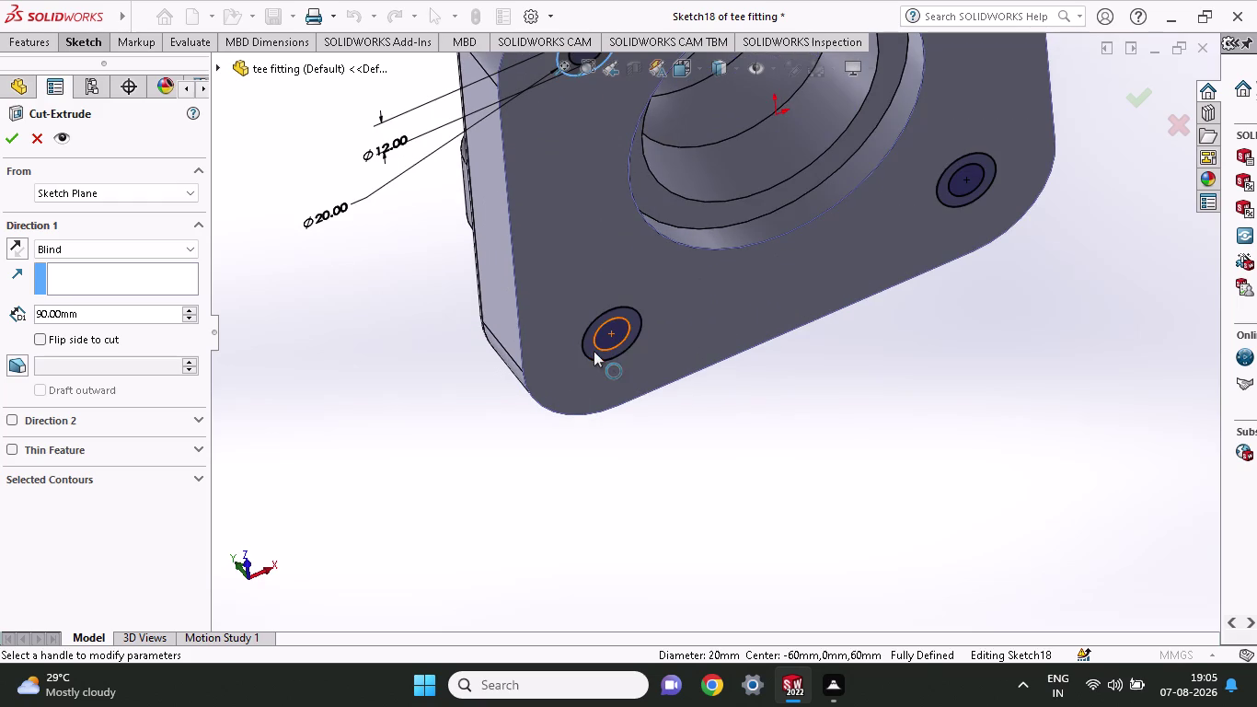
click(593, 350)
click(633, 321)
middle_drag(322, 337, 376, 406)
key(Escape)
key(ctrl+z)
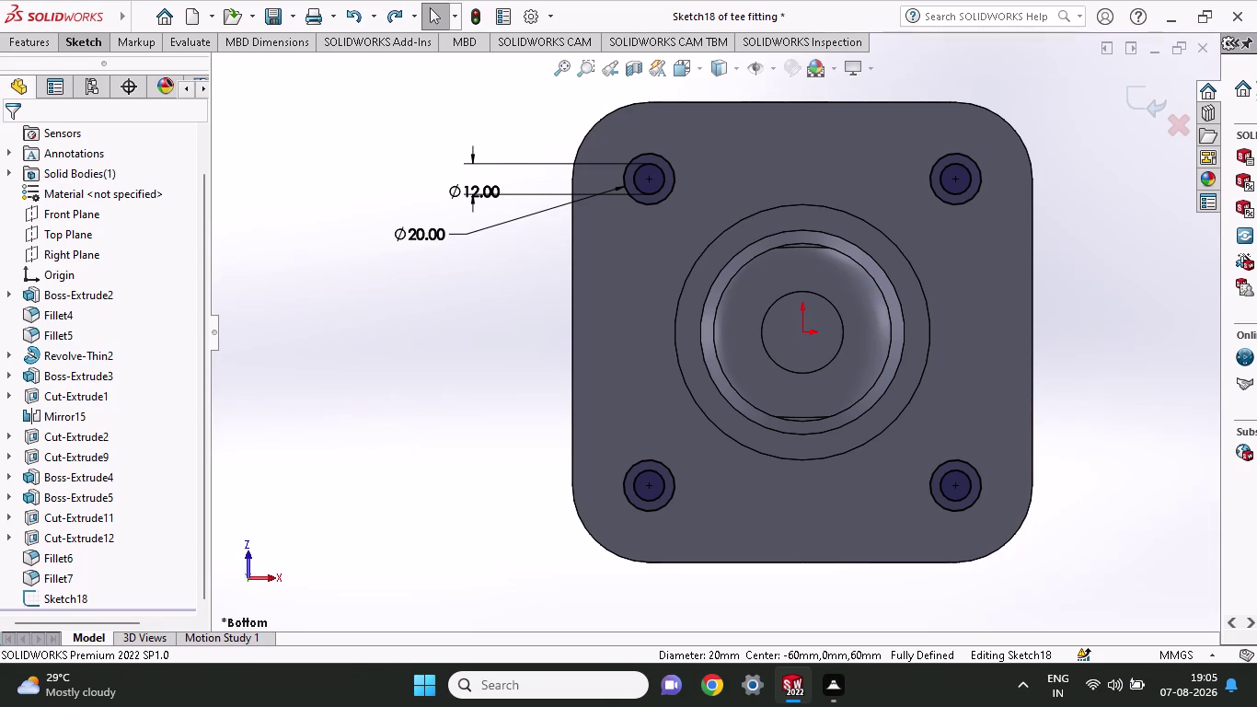
click(37, 51)
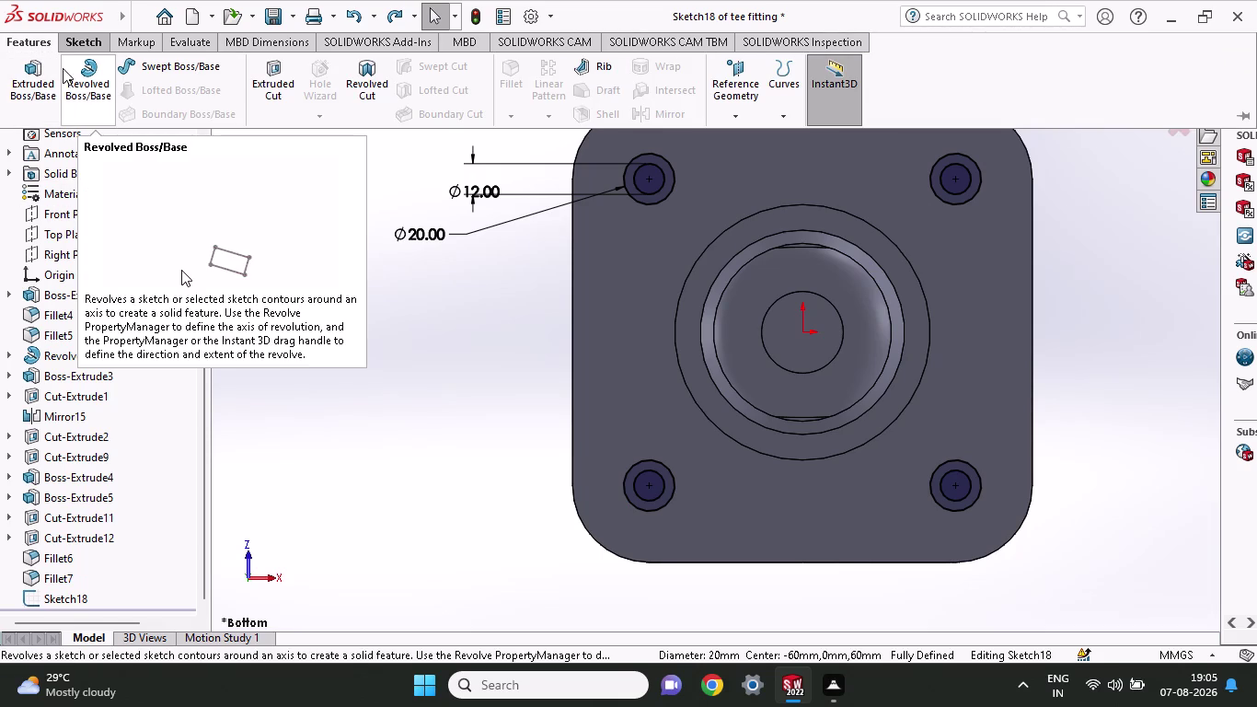
Extrude the 20 mm circles as 227 mm boss rods.
click(44, 75)
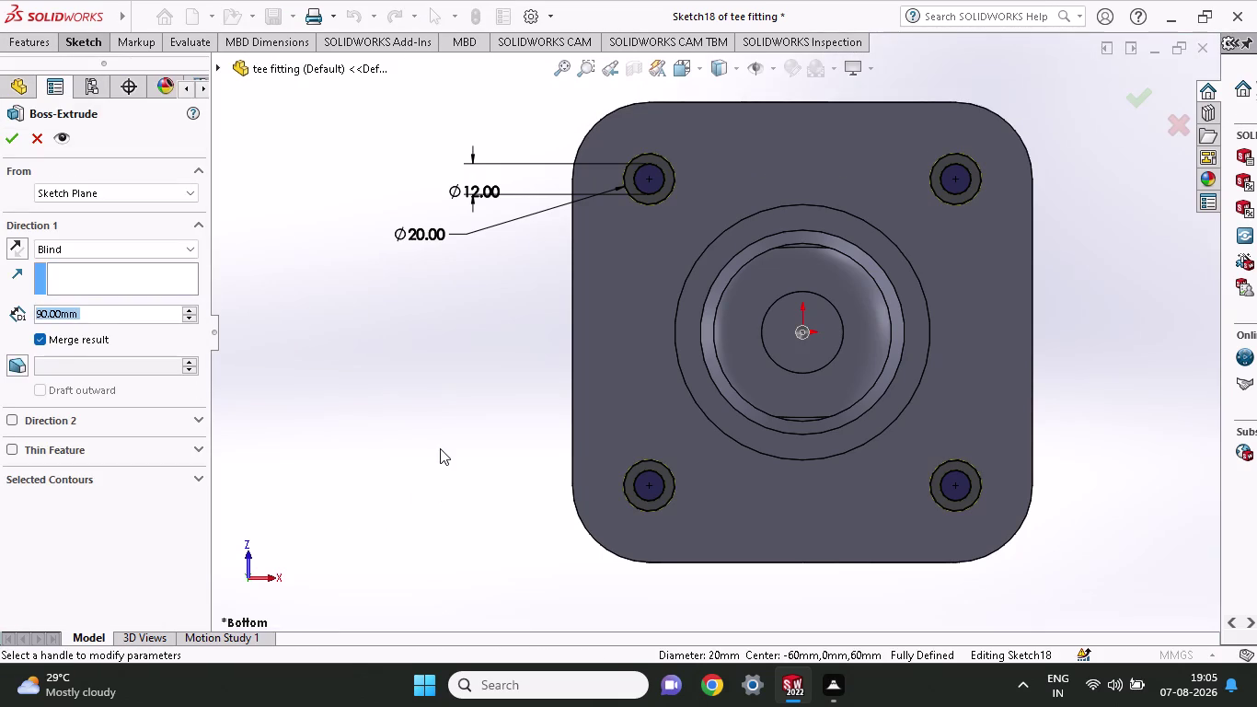
middle_drag(440, 448, 511, 510)
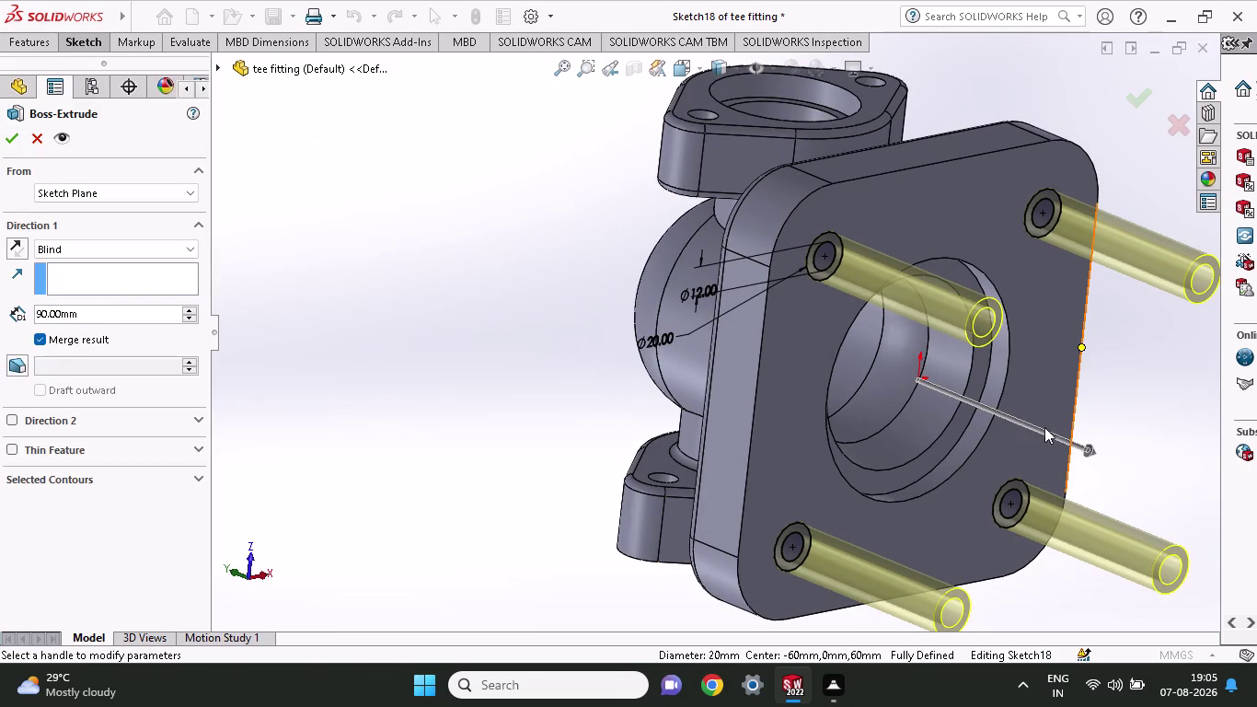
drag(1091, 452, 697, 324)
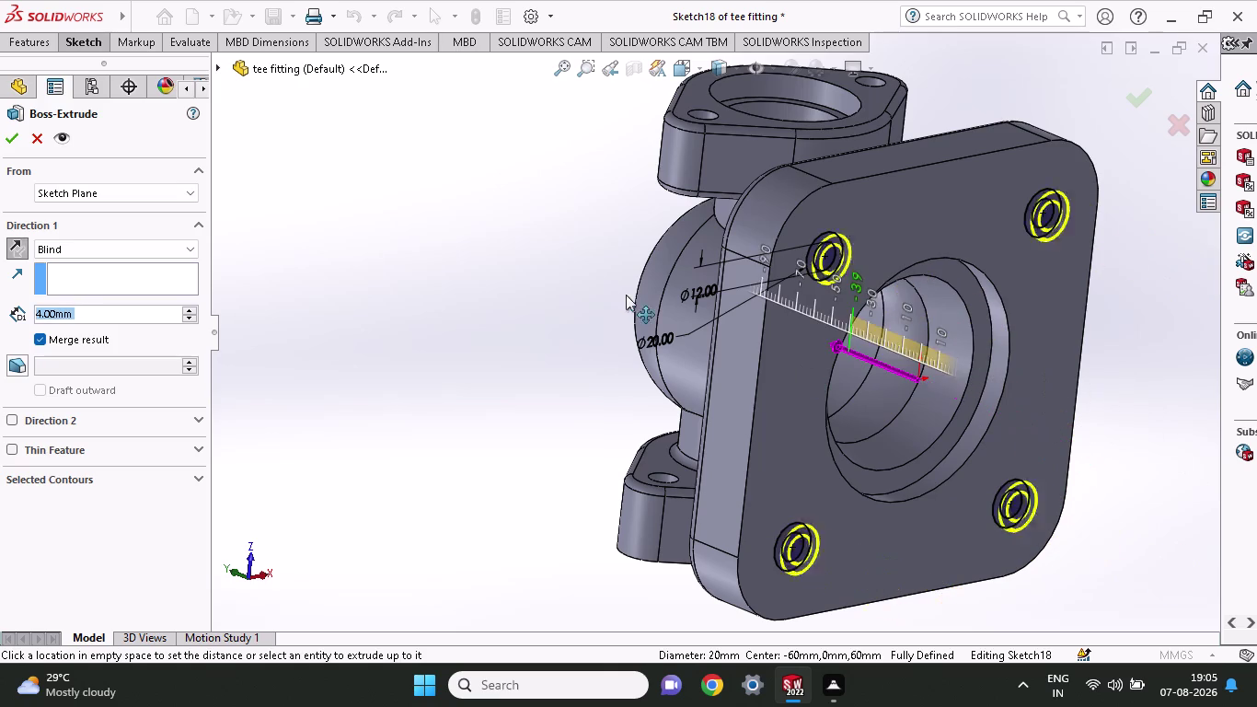
drag(698, 325, 509, 264)
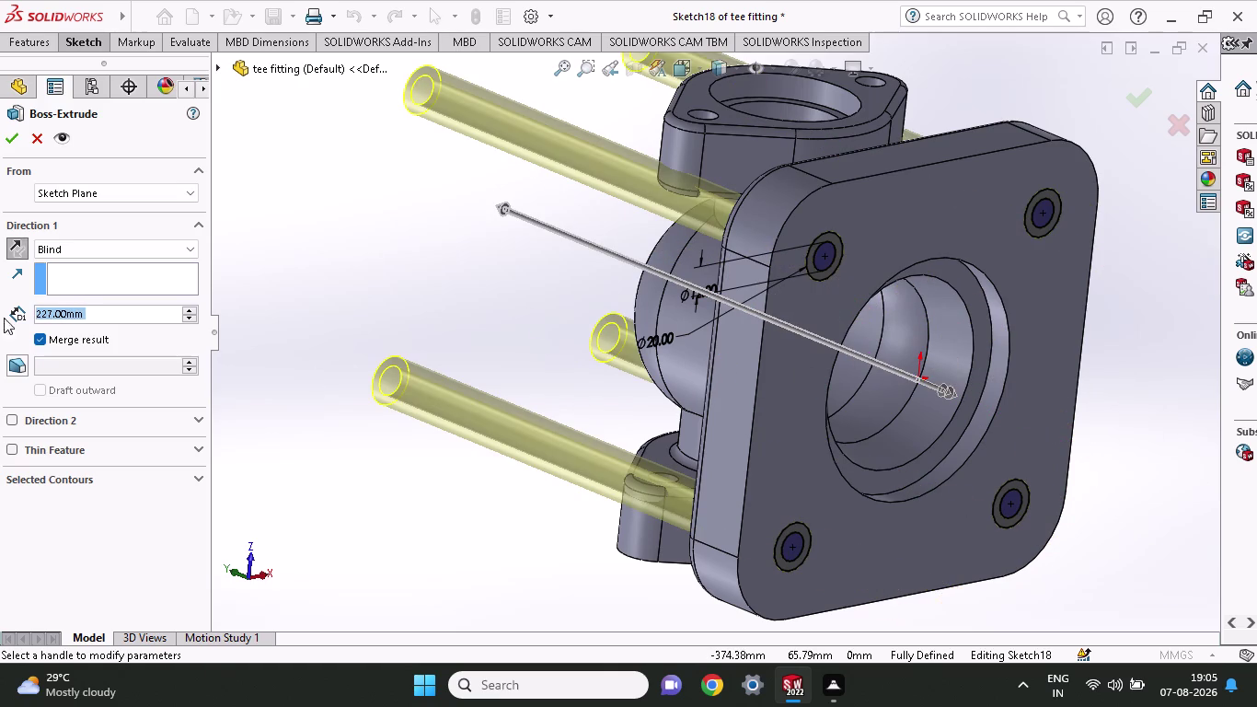
click(13, 140)
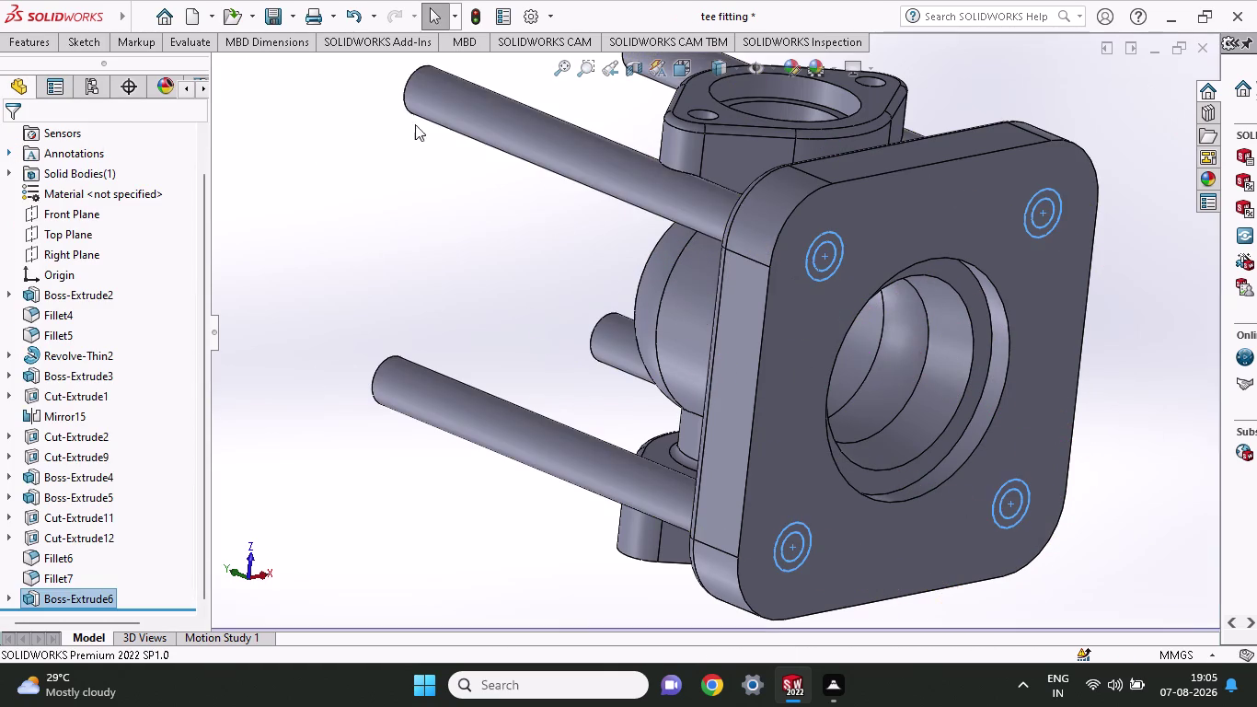
Undo the mistaken rod extrusion and view the flange from an angle.
middle_drag(480, 306, 595, 365)
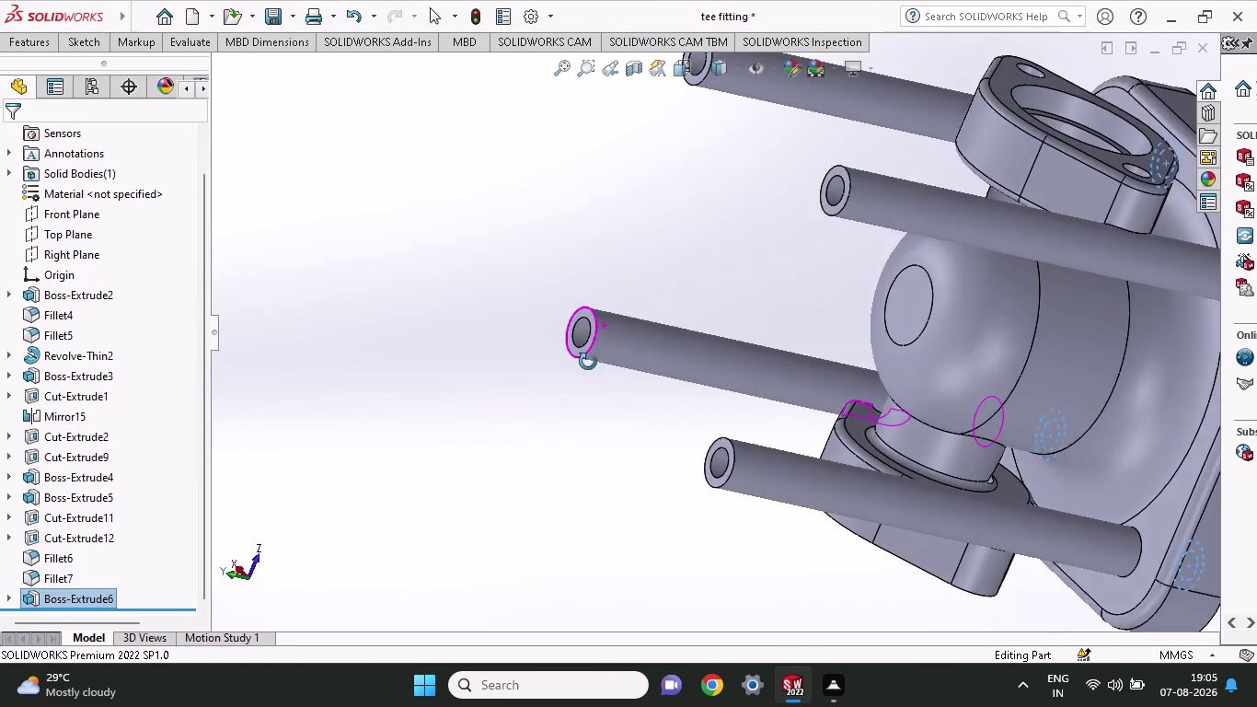
middle_drag(595, 365, 577, 355)
key(ctrl+z)
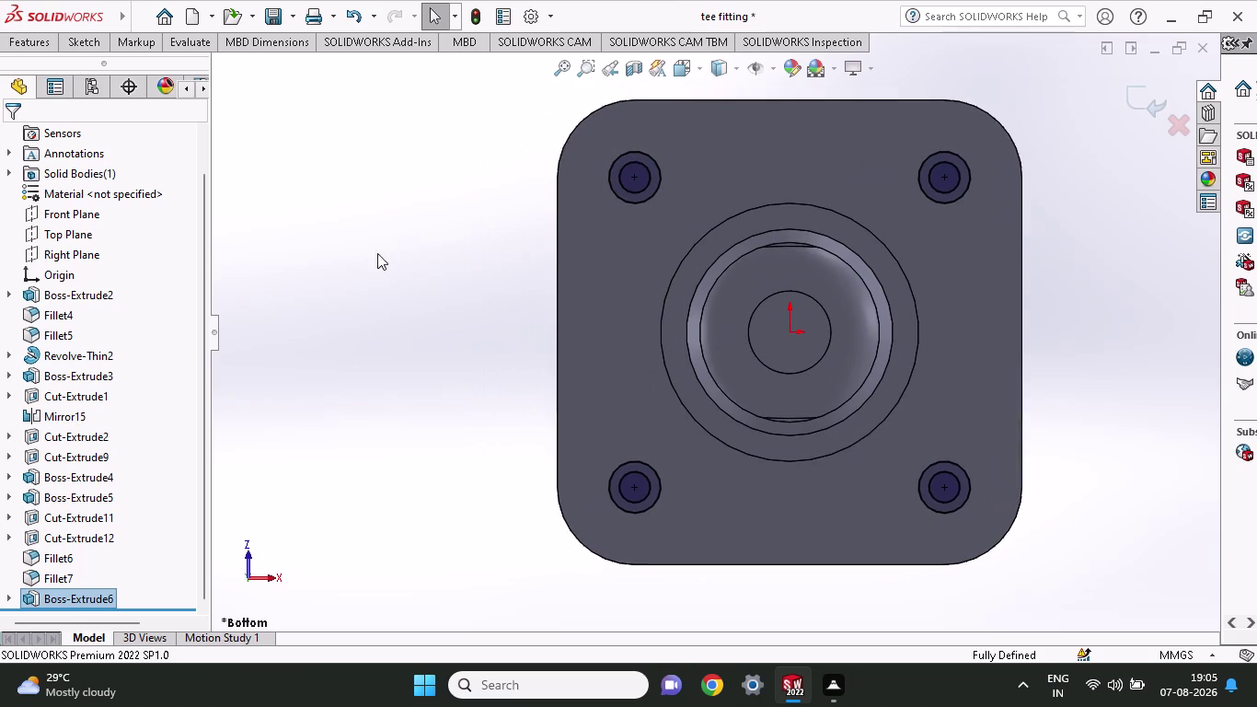
click(45, 48)
click(274, 62)
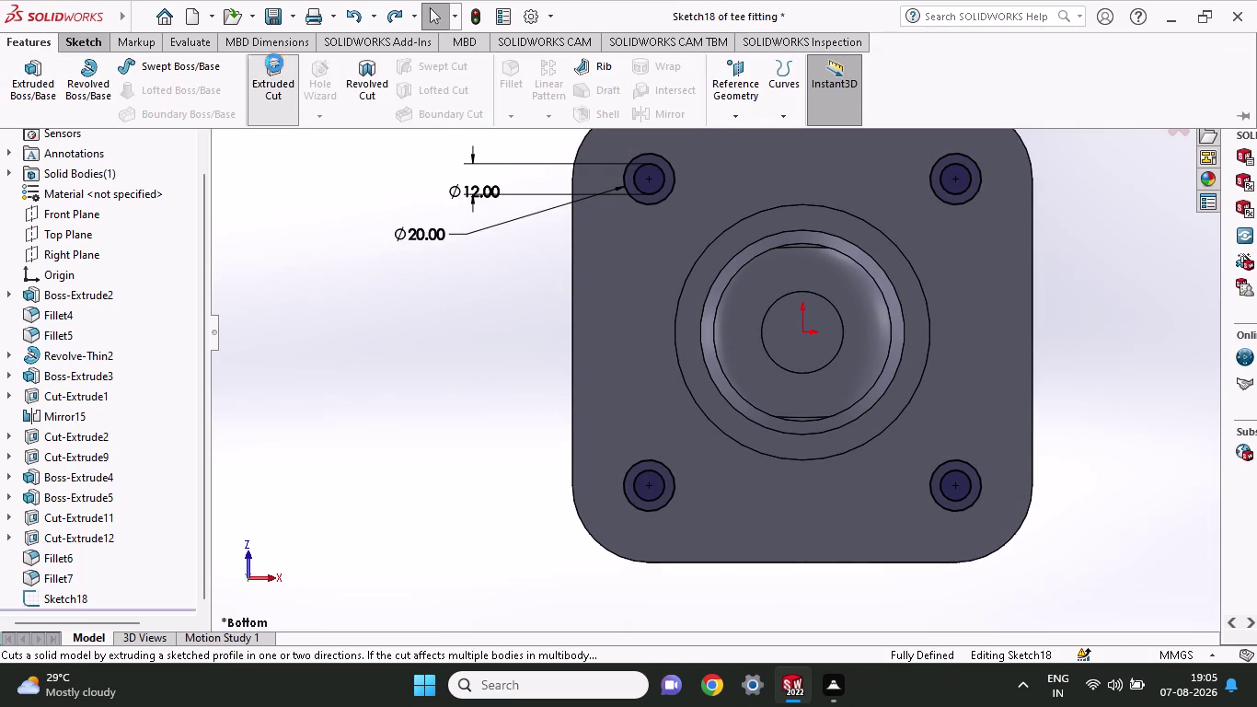
middle_drag(479, 391, 578, 459)
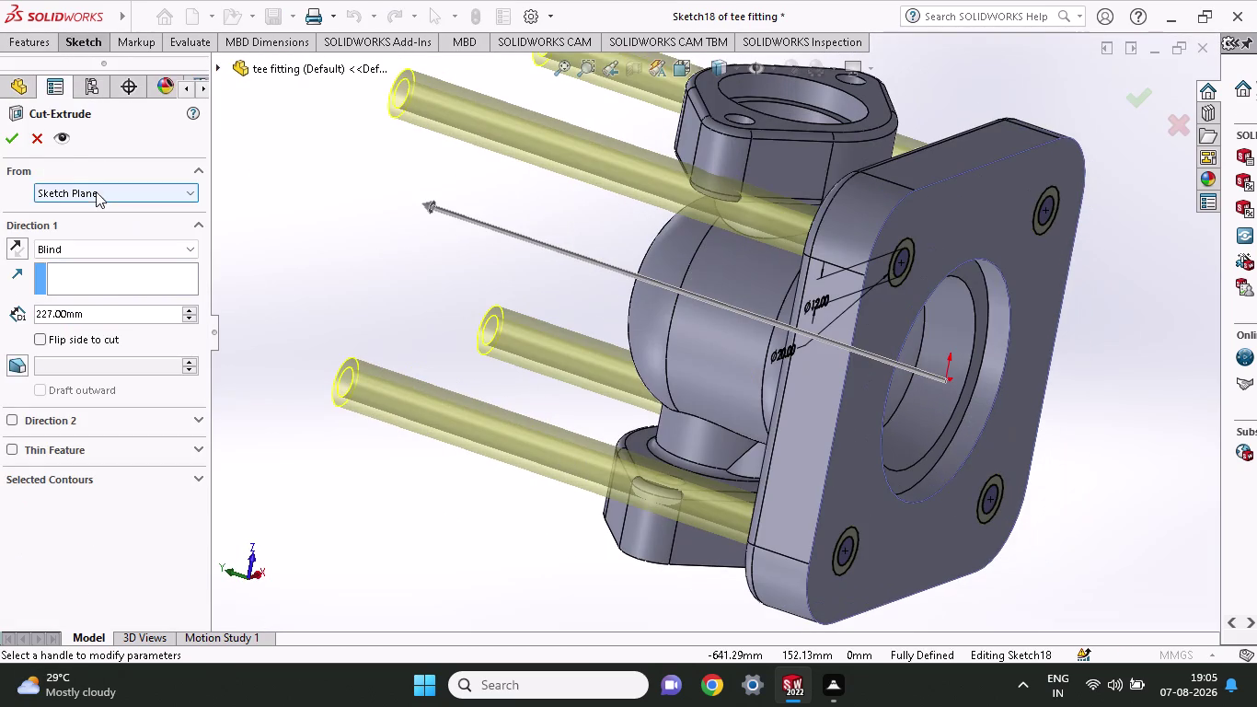
click(9, 140)
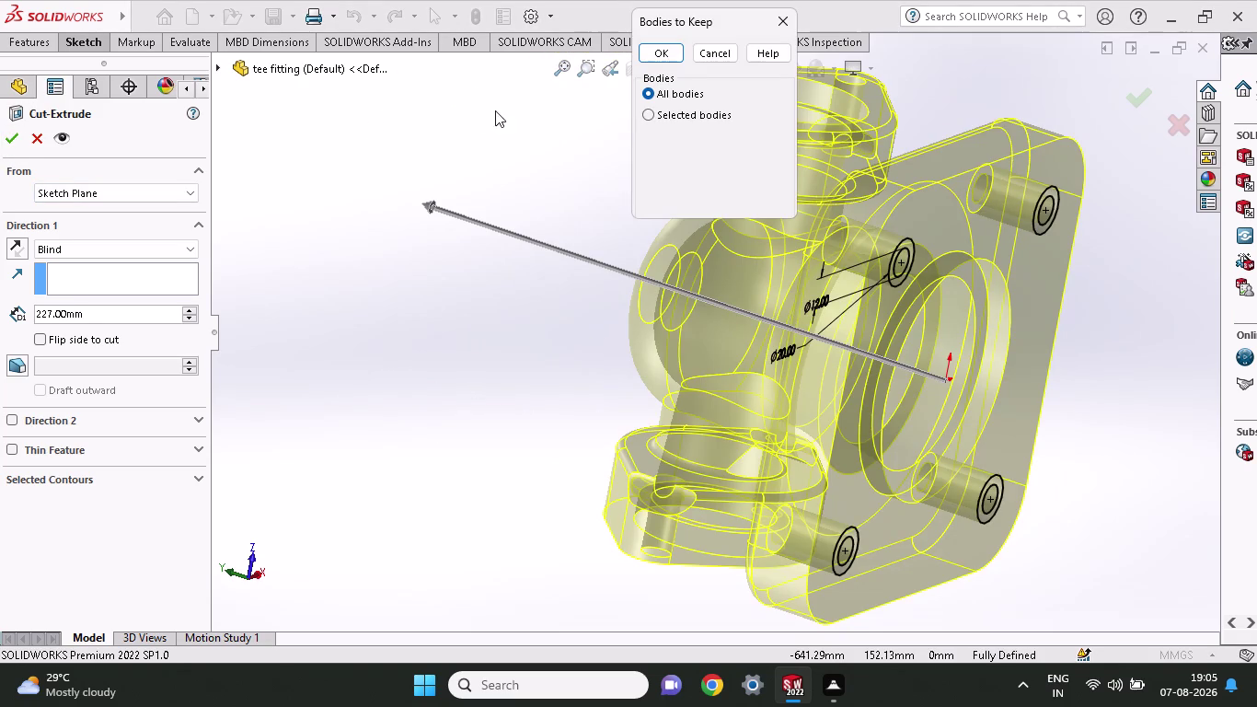
click(648, 109)
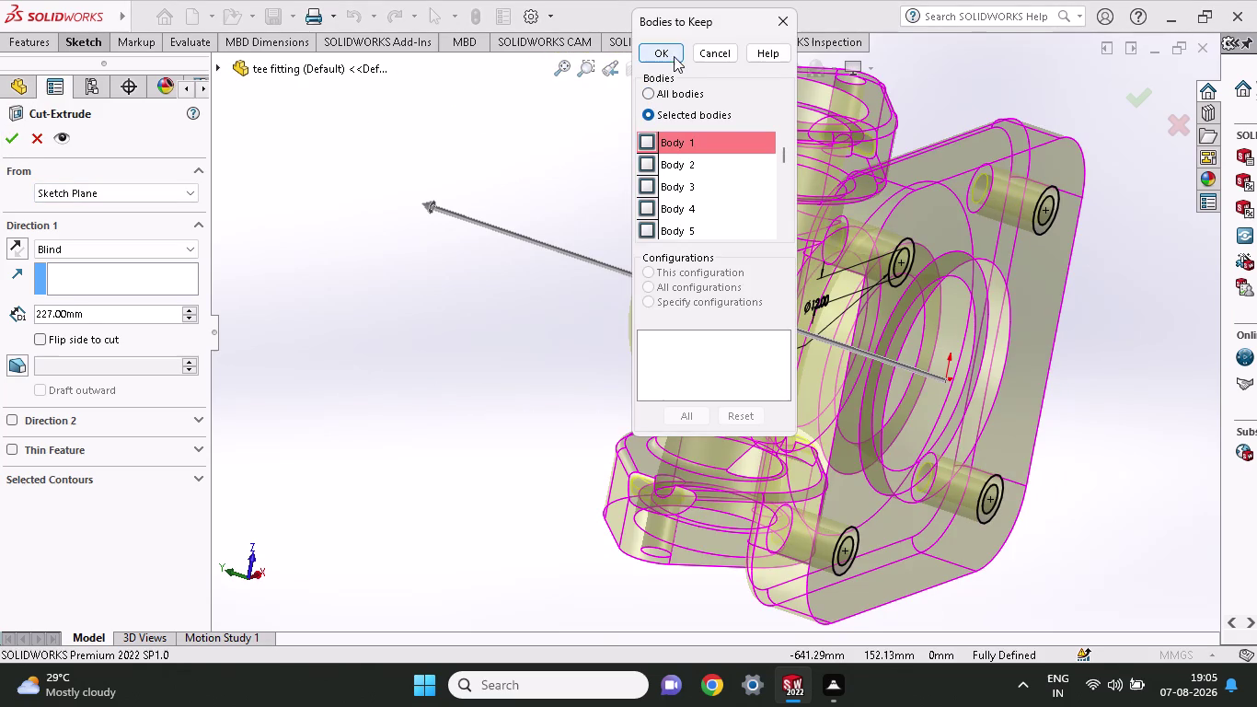
click(668, 56)
click(668, 55)
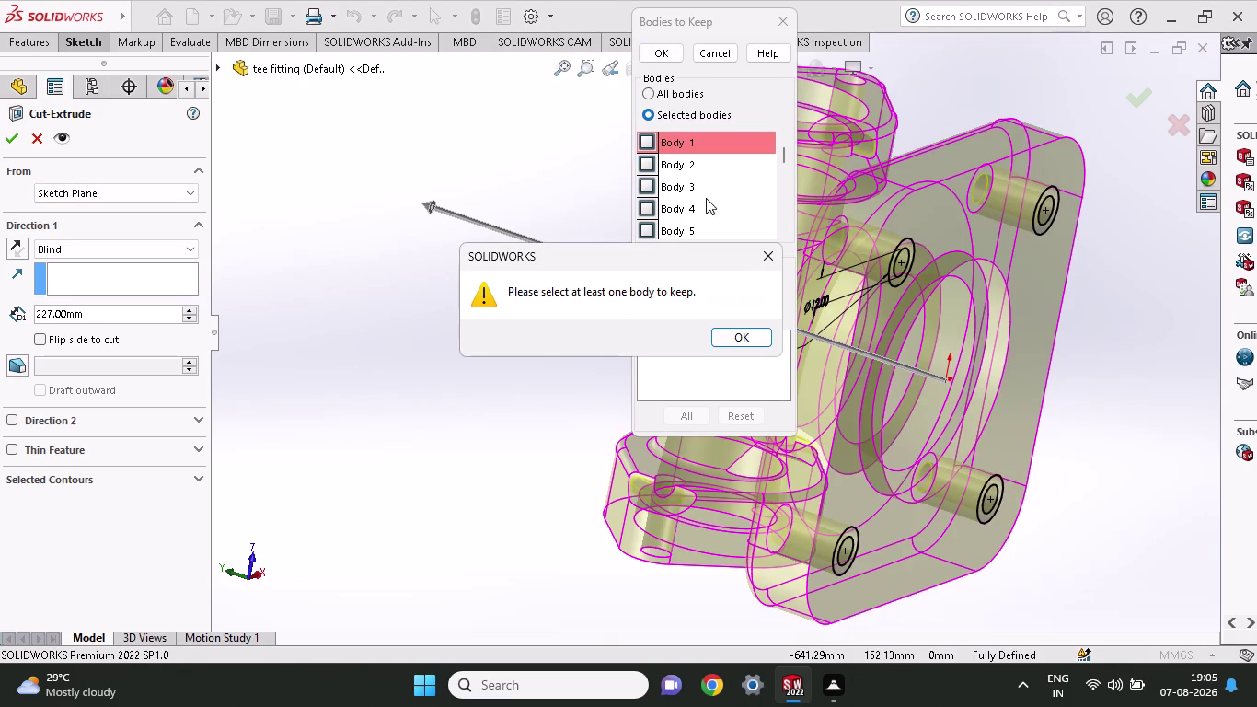
click(739, 344)
click(567, 432)
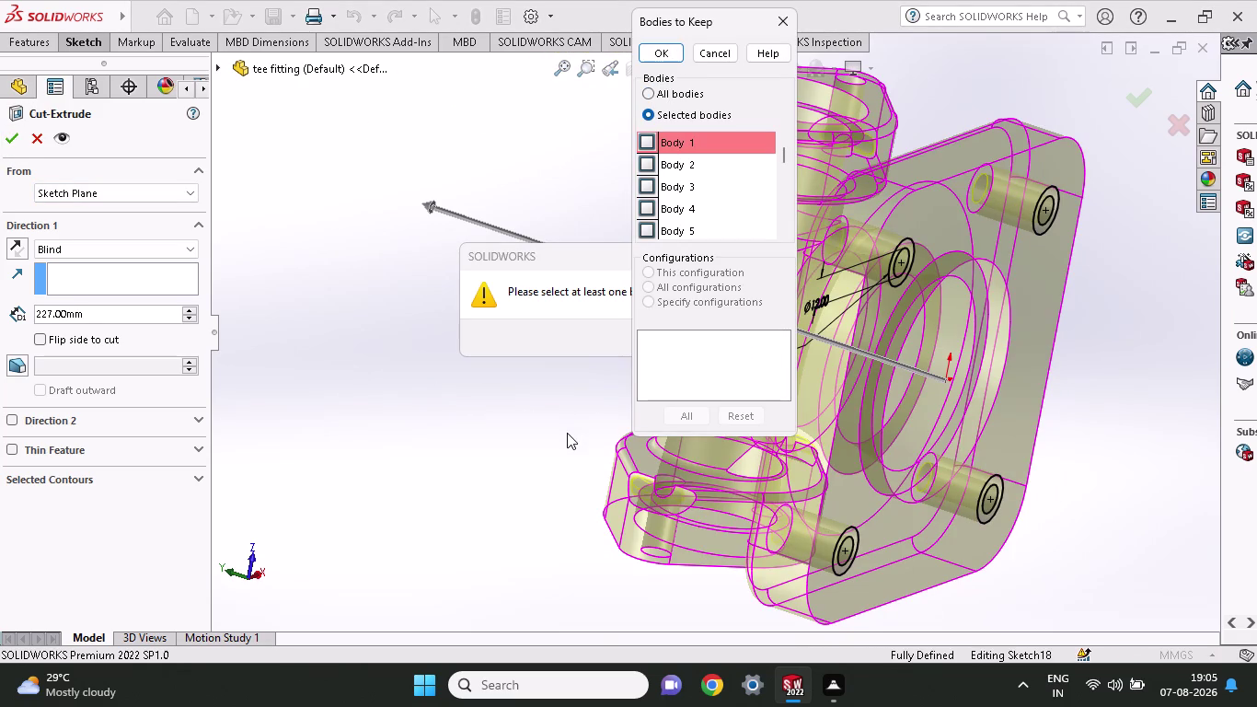
right_click(919, 166)
right_click(944, 154)
click(774, 24)
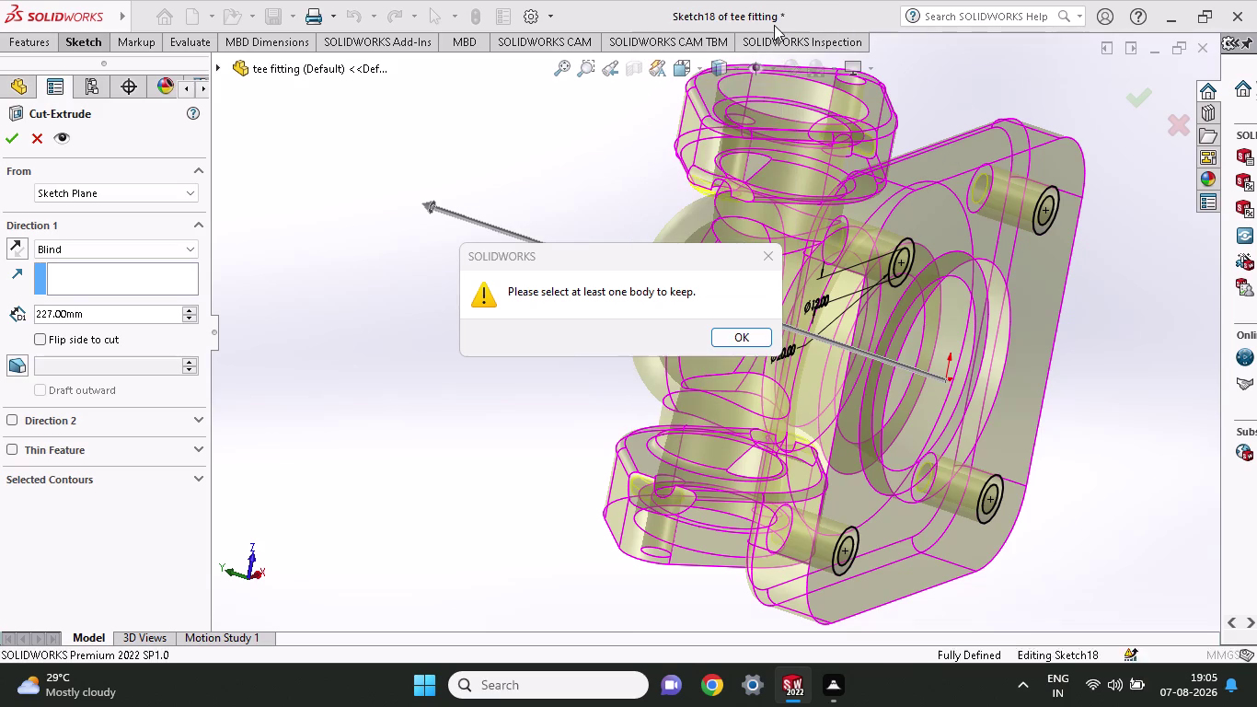
key(Escape)
click(781, 250)
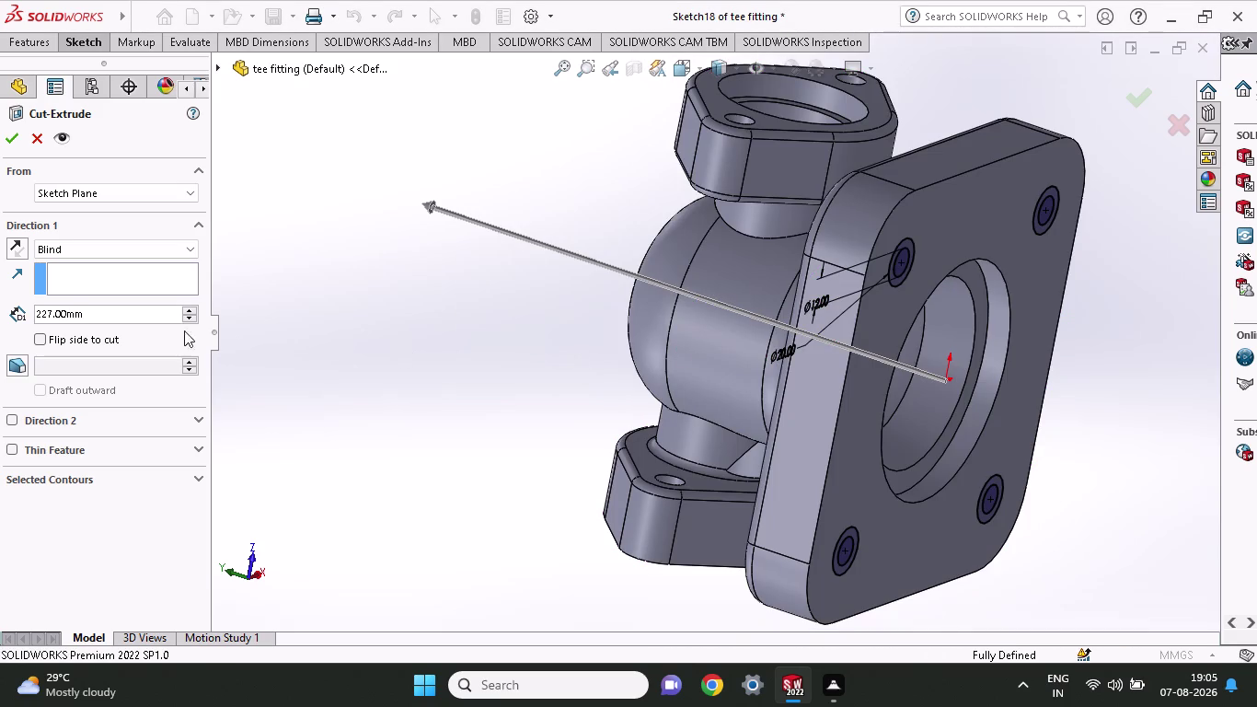
key(Escape)
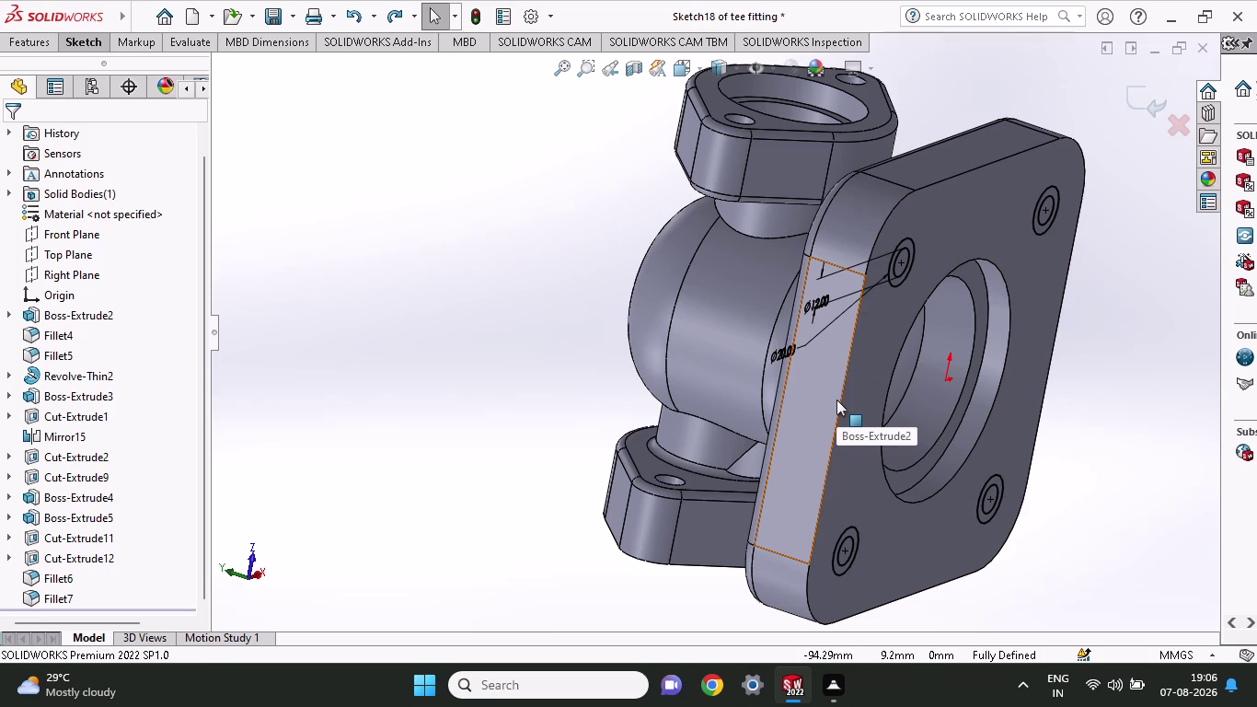
Undo the recent sketch changes and view the flange in 3D.
key(ctrl+z)
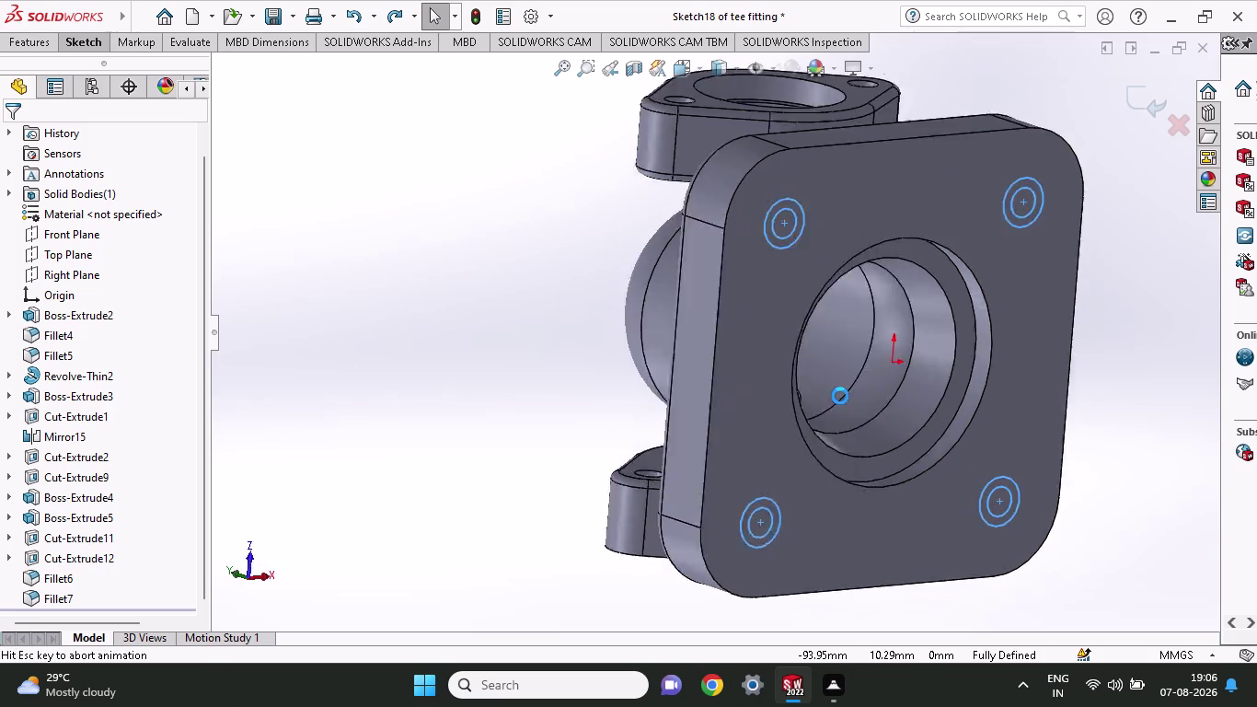
key(ctrl+z)
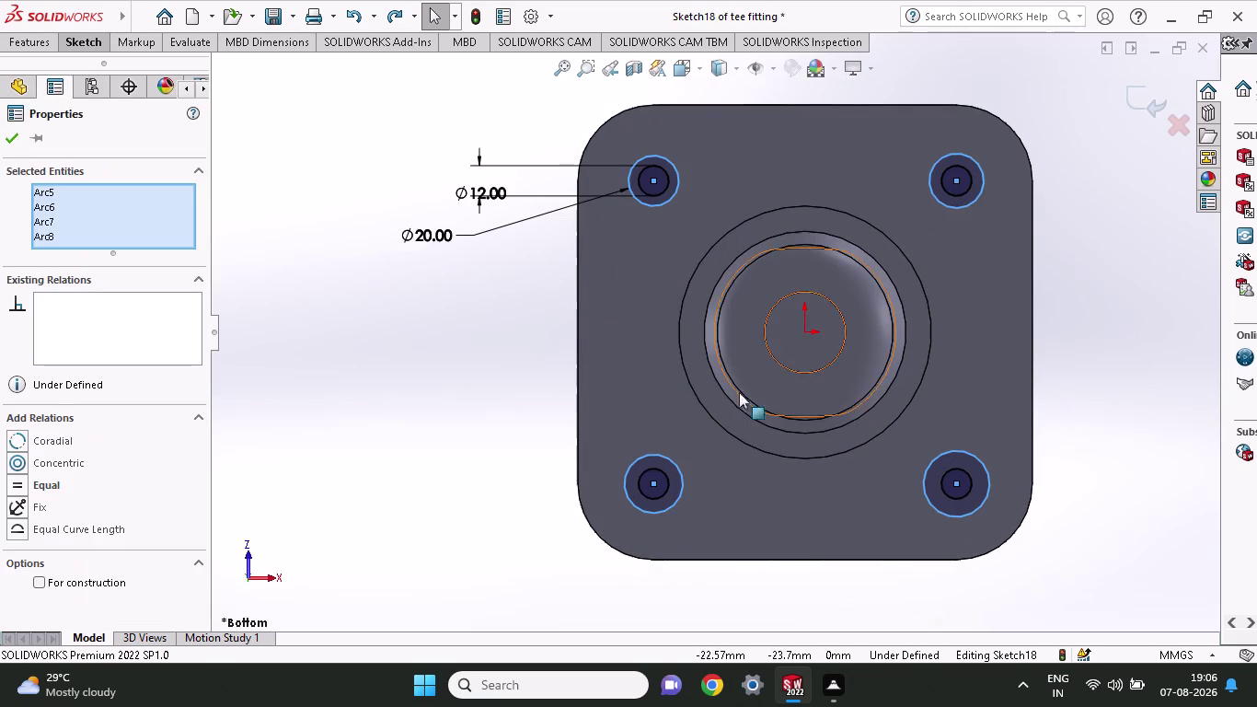
key(ctrl+z)
key(z)
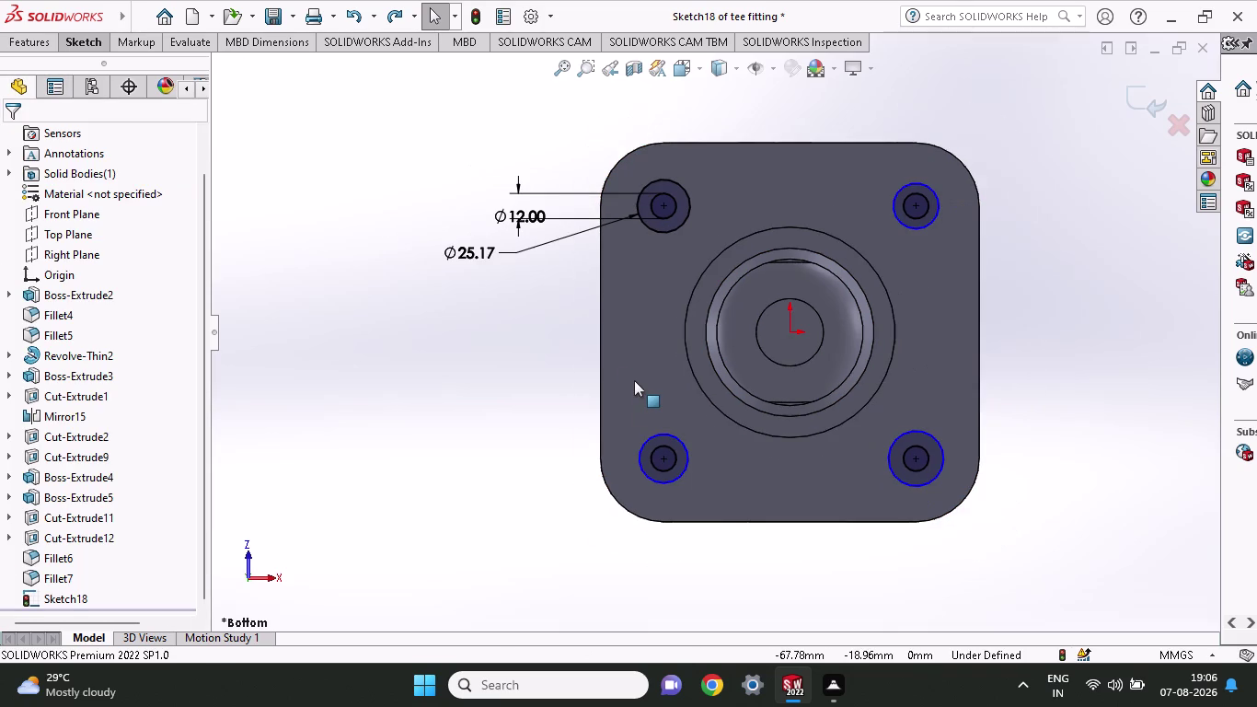
key(ctrl+z)
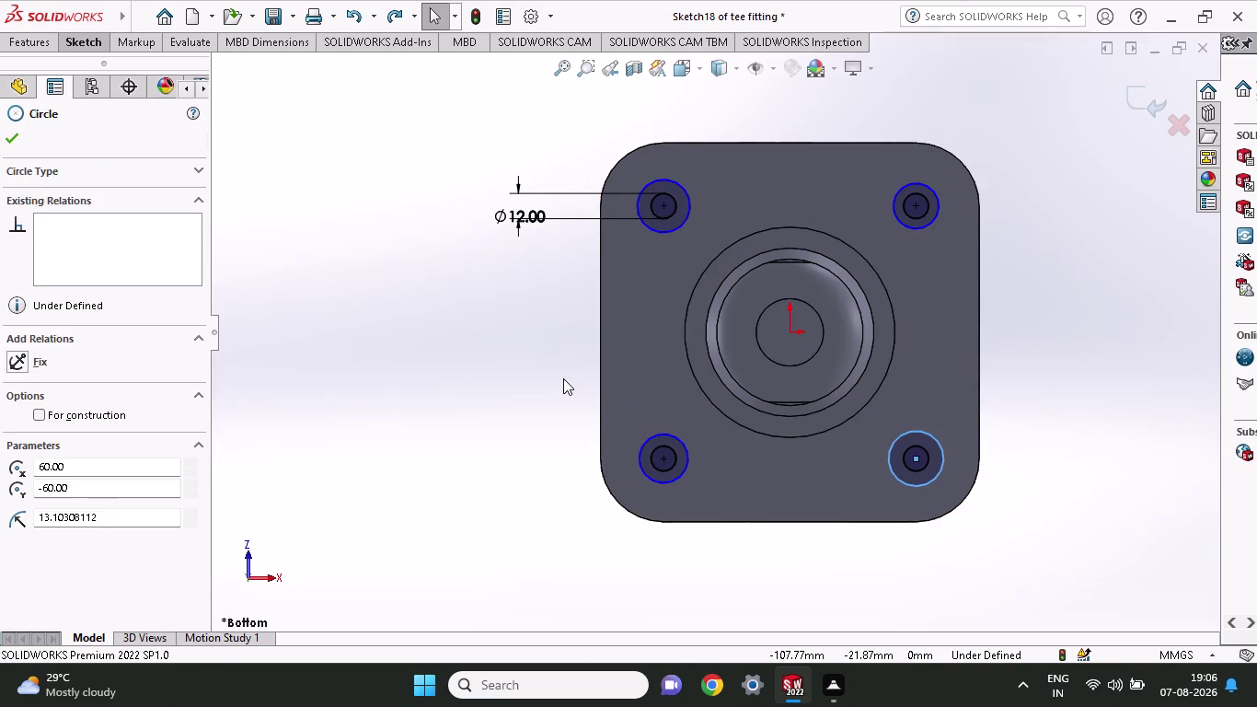
key(ctrl+z)
key(ctrl+z)
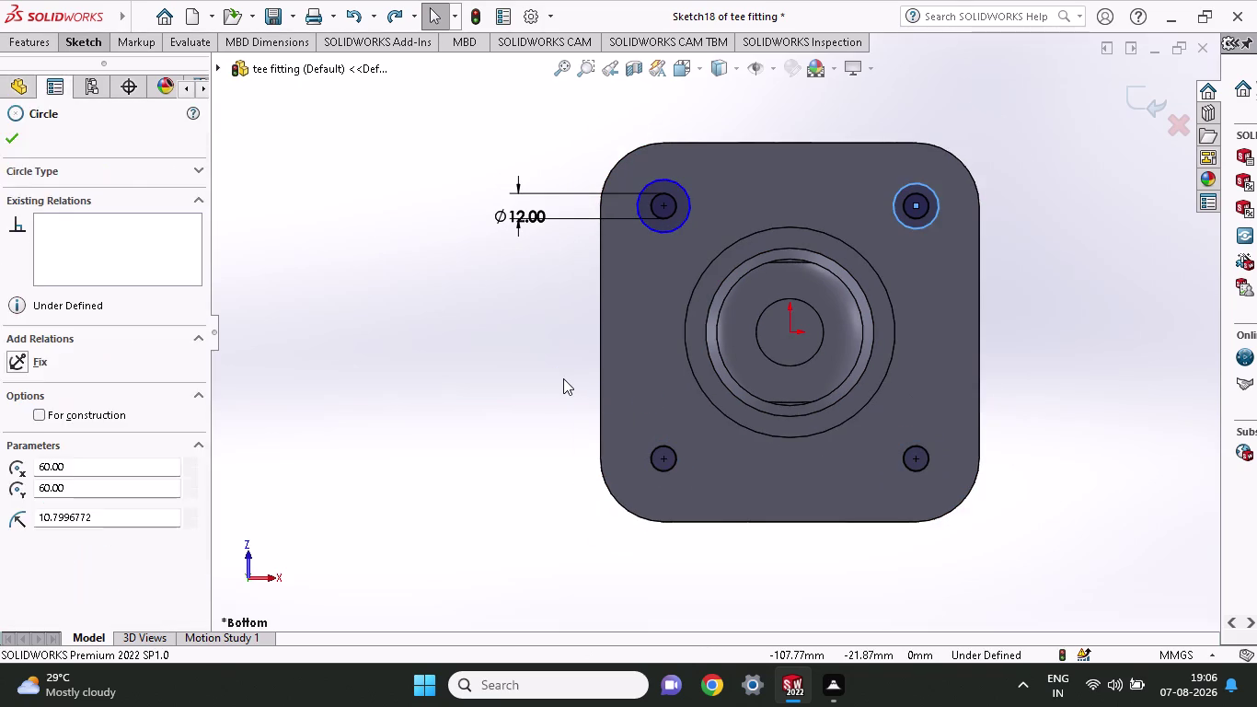
key(ctrl+z)
key(ctrl+z)
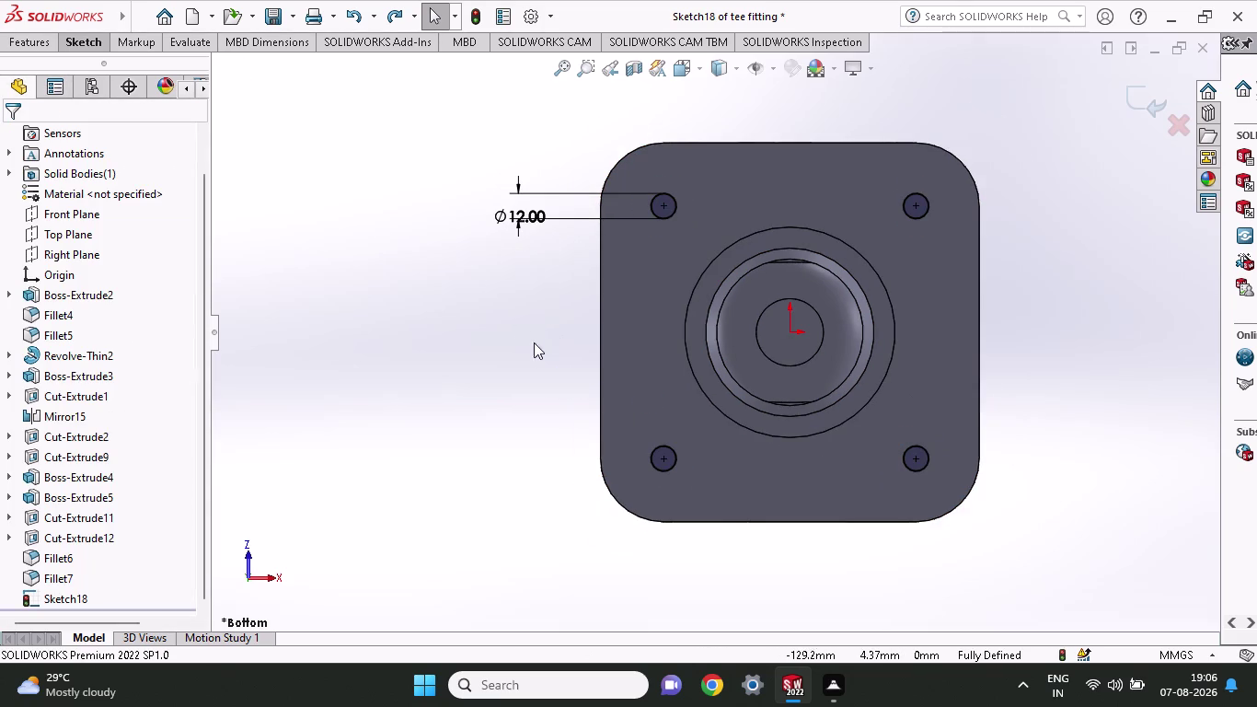
middle_drag(533, 342, 622, 501)
Cut the sketch into the flange as Cut-Extrude16, then select the other flange's face.
click(42, 48)
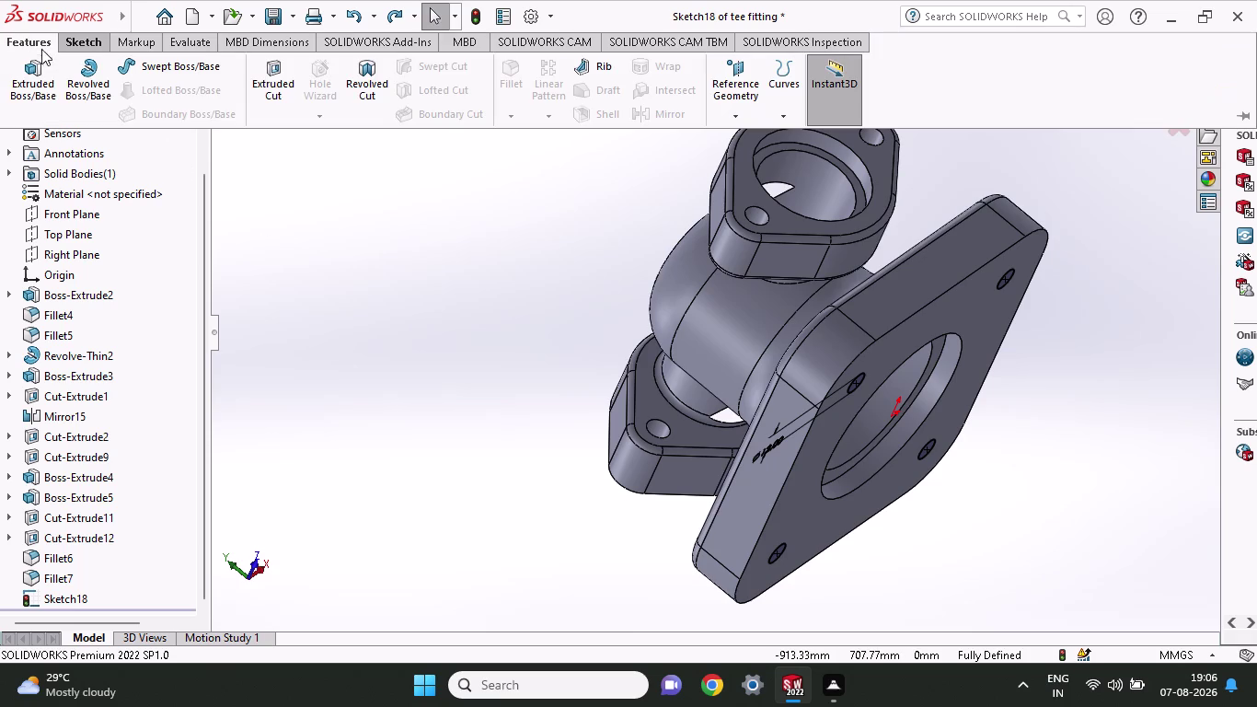
click(289, 90)
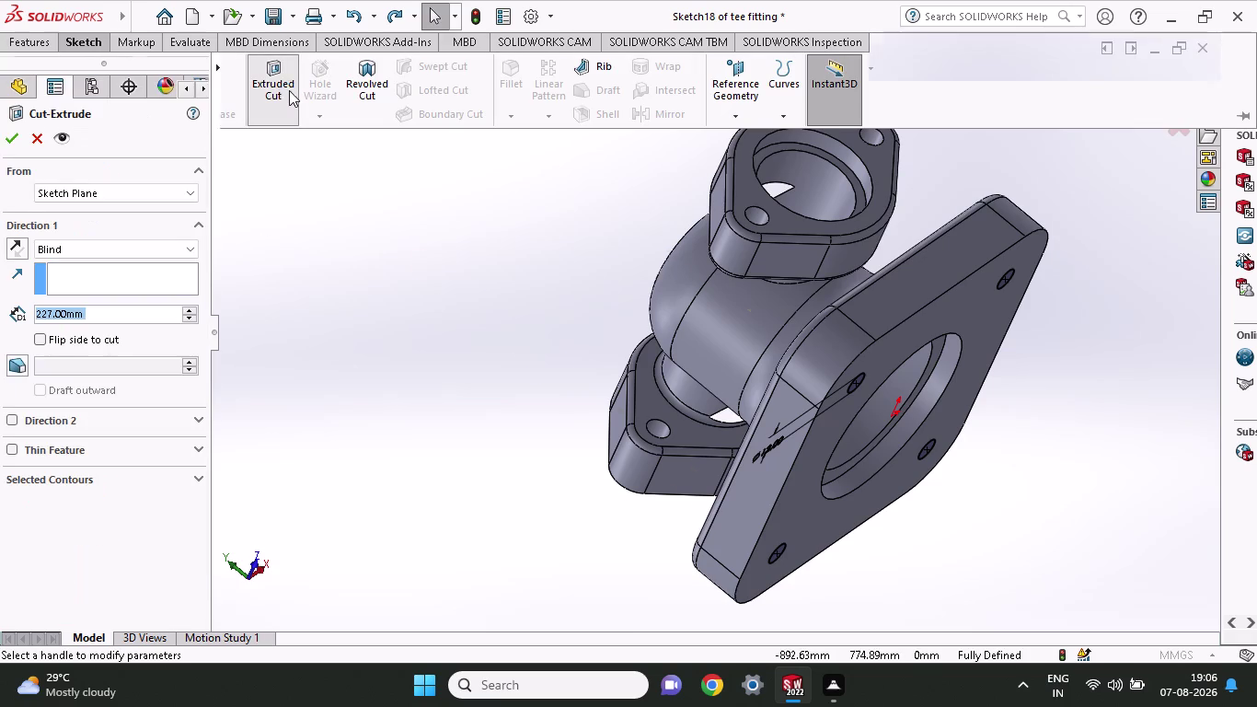
click(9, 147)
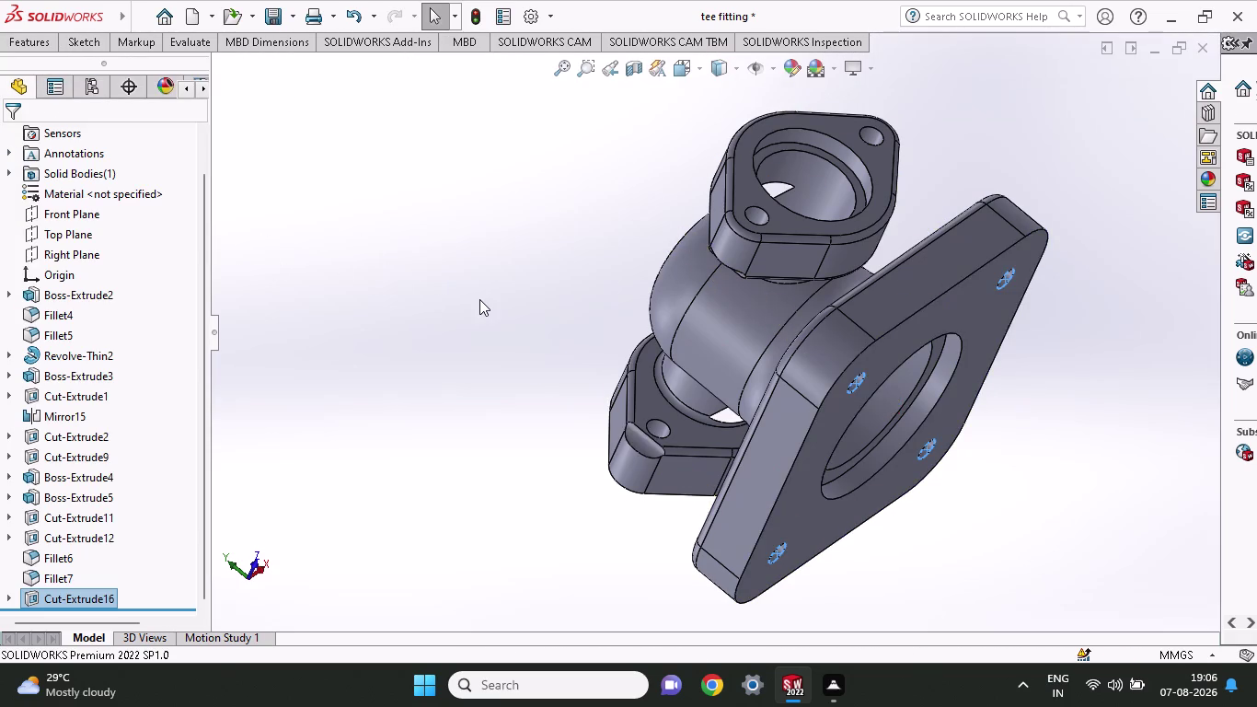
middle_drag(480, 299, 401, 247)
click(728, 291)
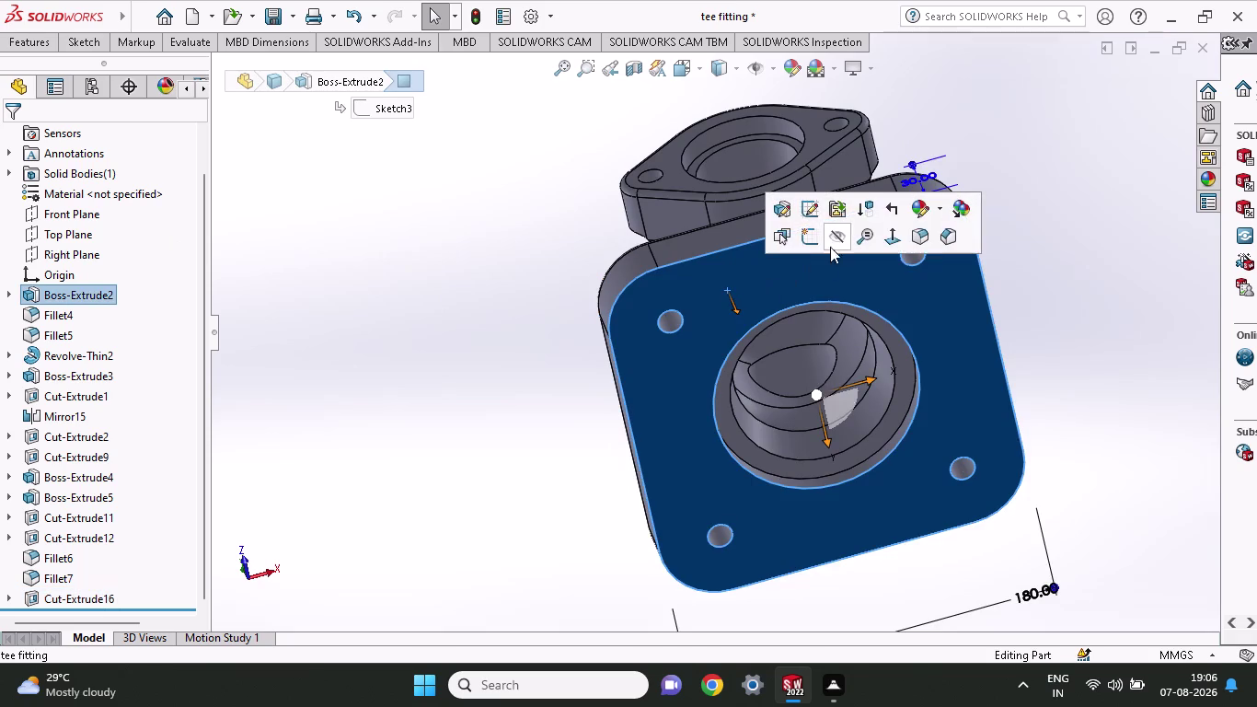
Start Sketch19 on the face and draw a circle around each of the four bolt holes.
click(805, 244)
click(74, 41)
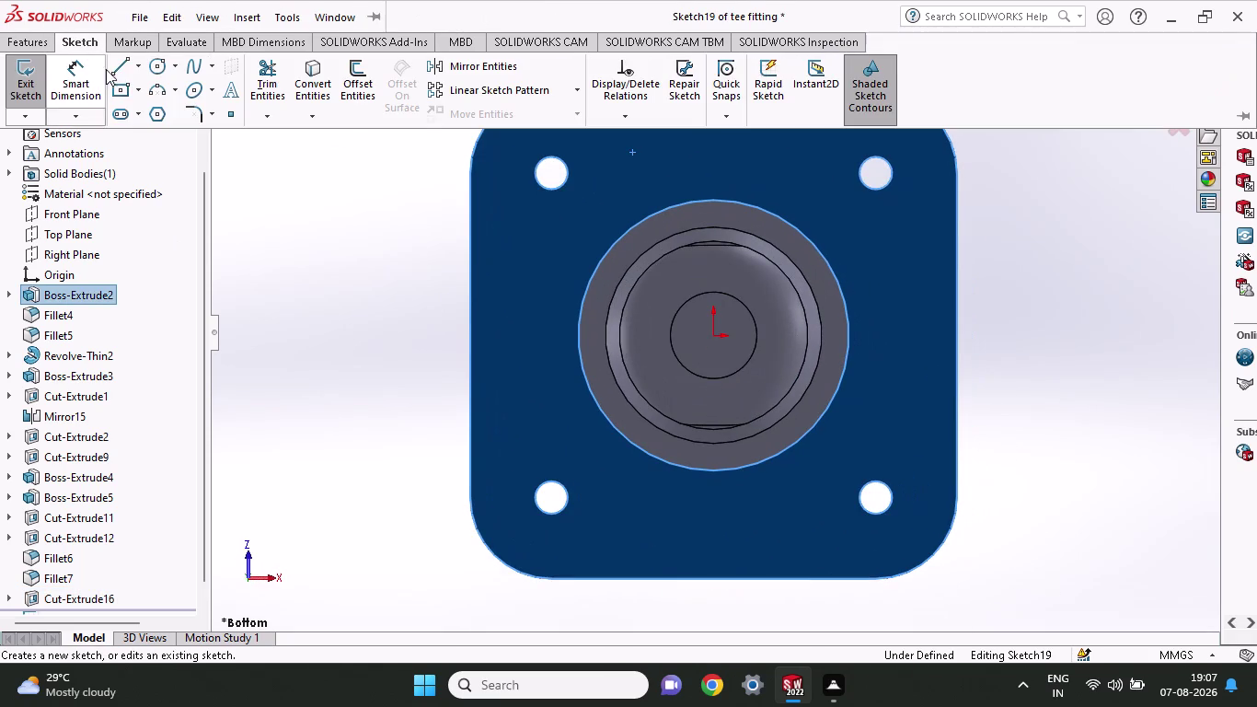
click(164, 69)
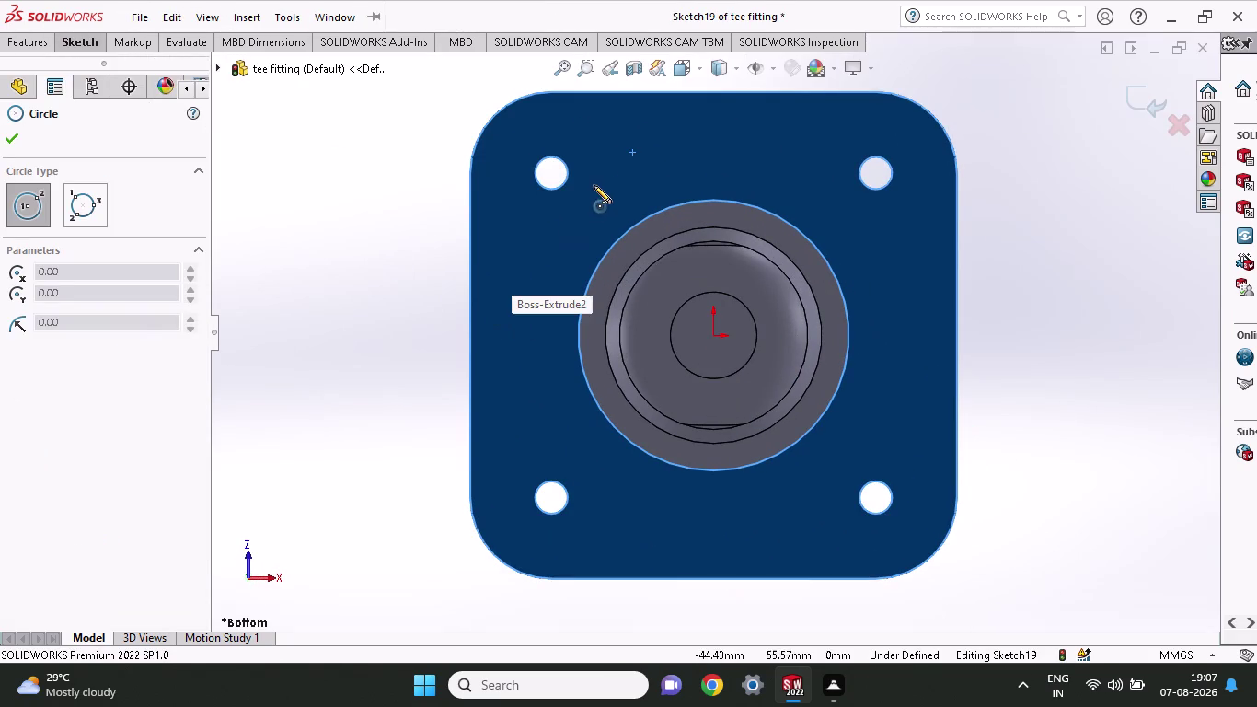
click(552, 174)
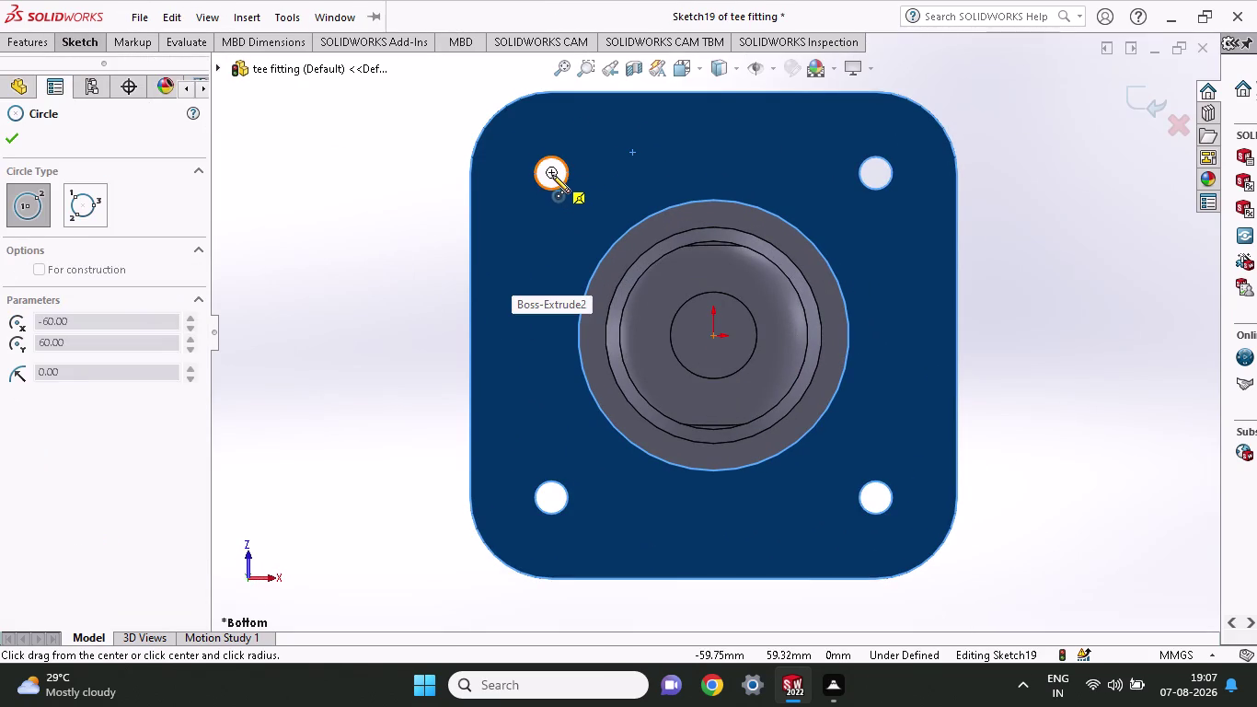
click(565, 205)
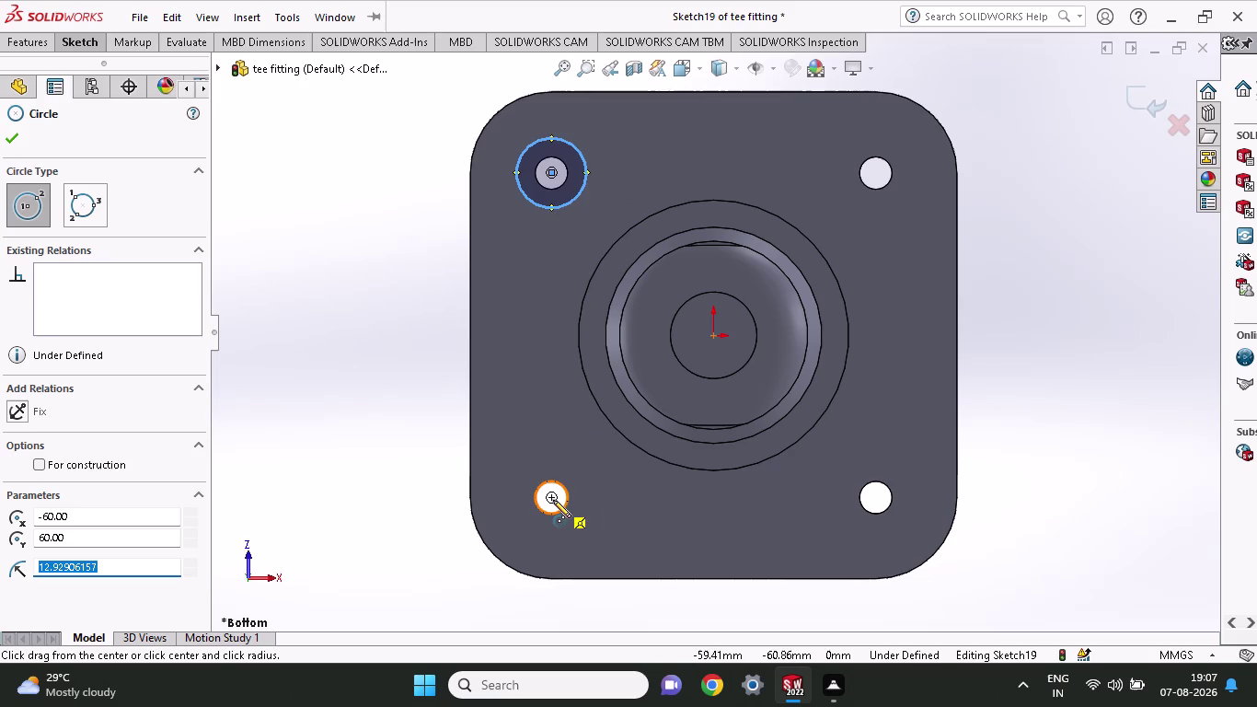
click(553, 500)
click(559, 528)
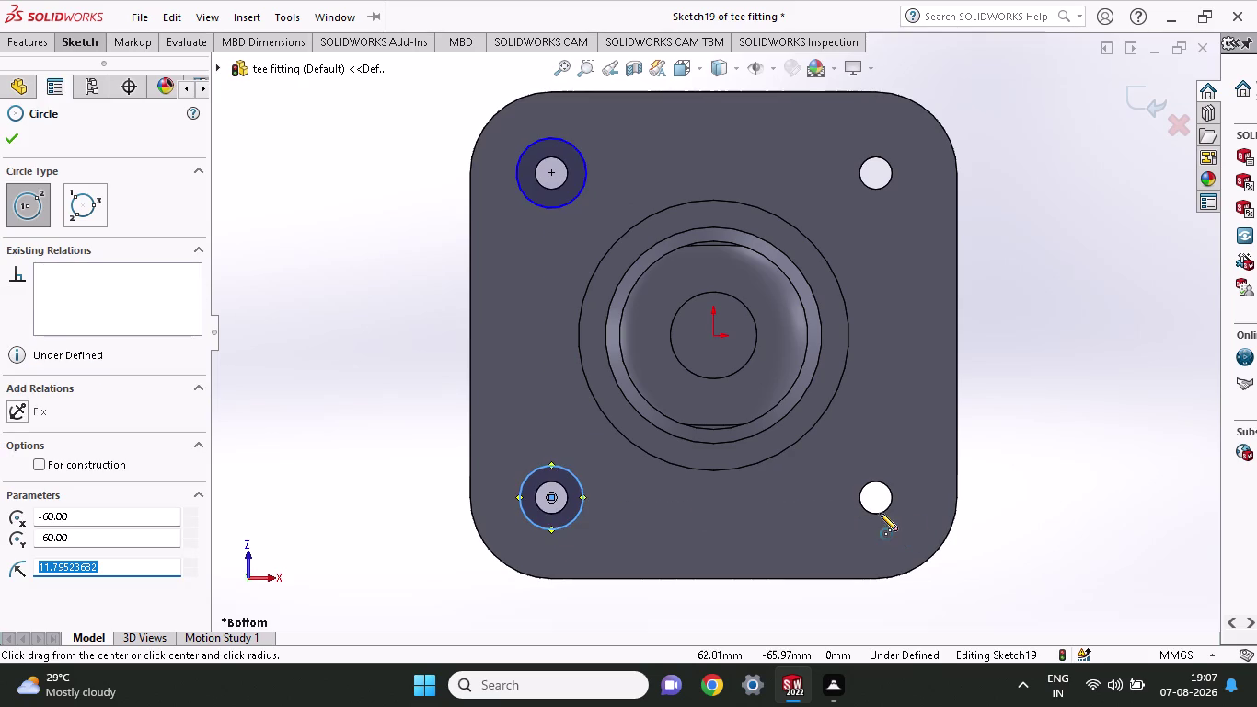
click(874, 497)
click(893, 530)
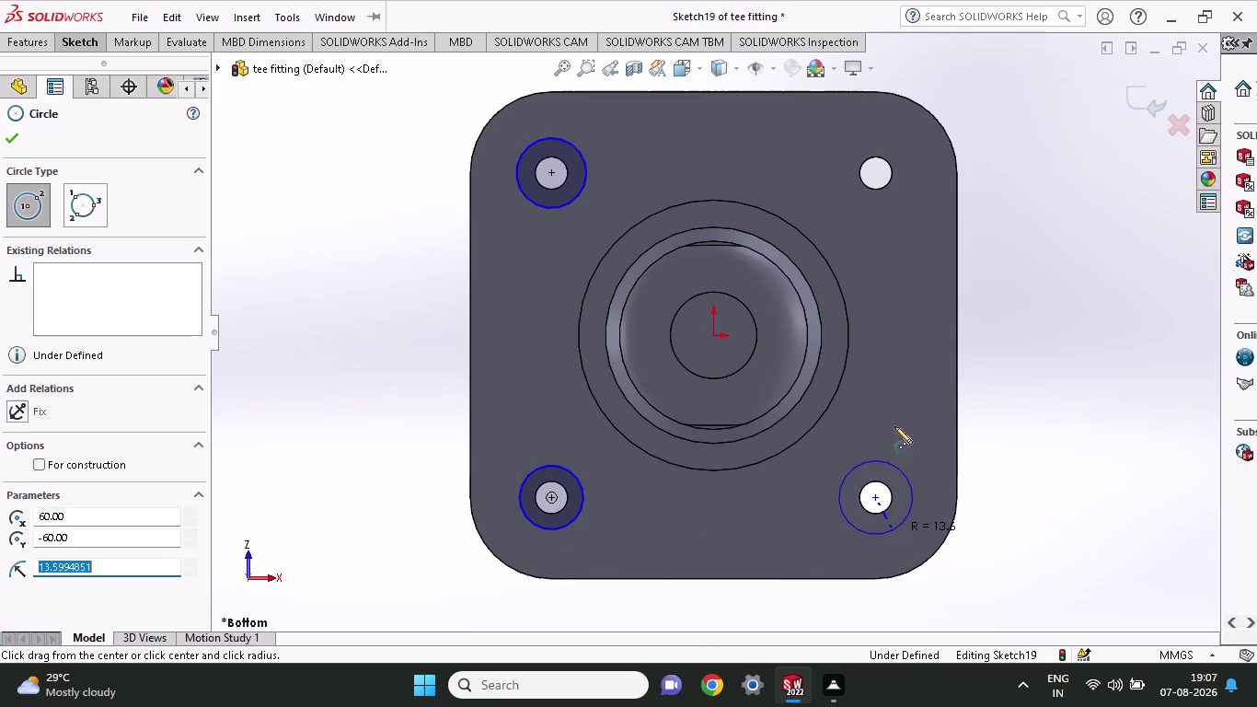
click(873, 173)
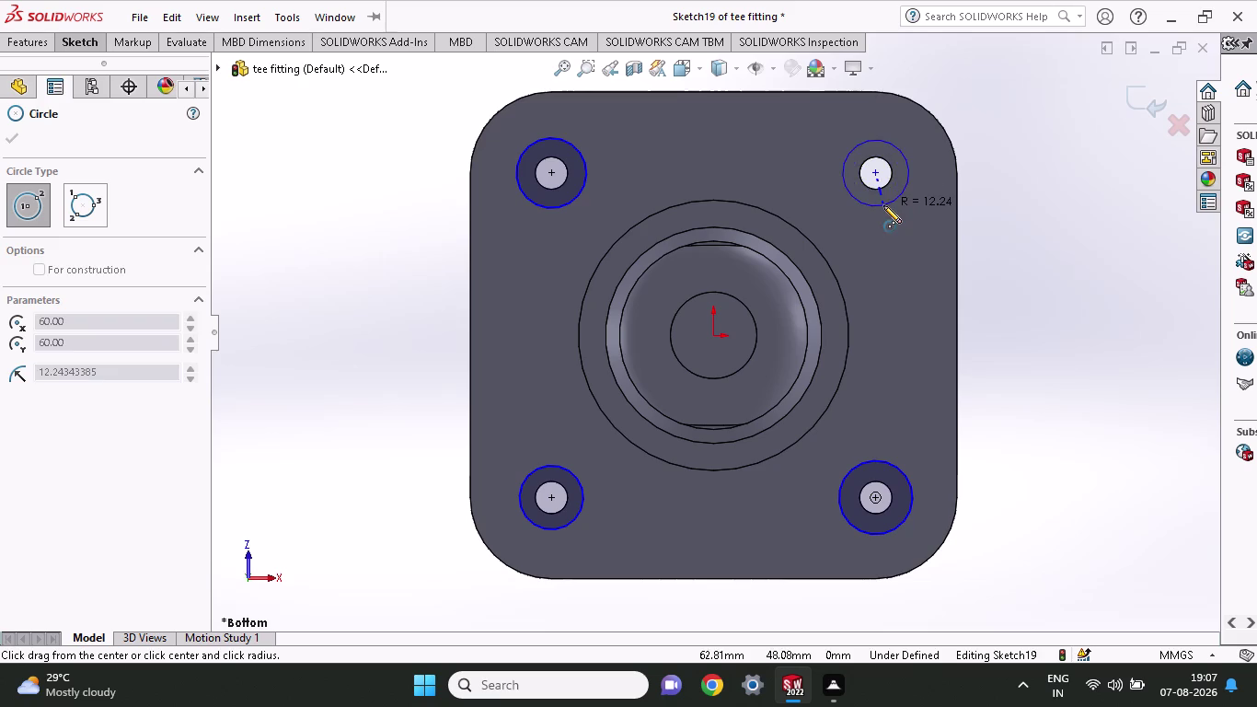
click(884, 206)
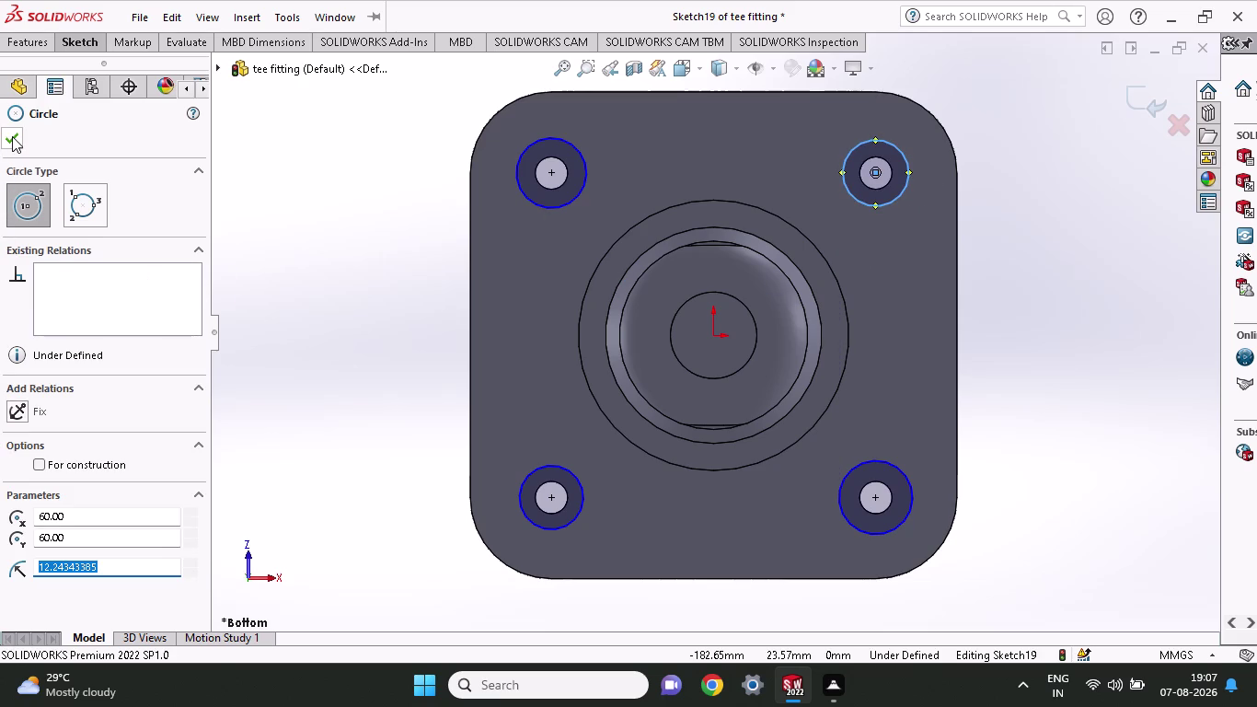
click(15, 35)
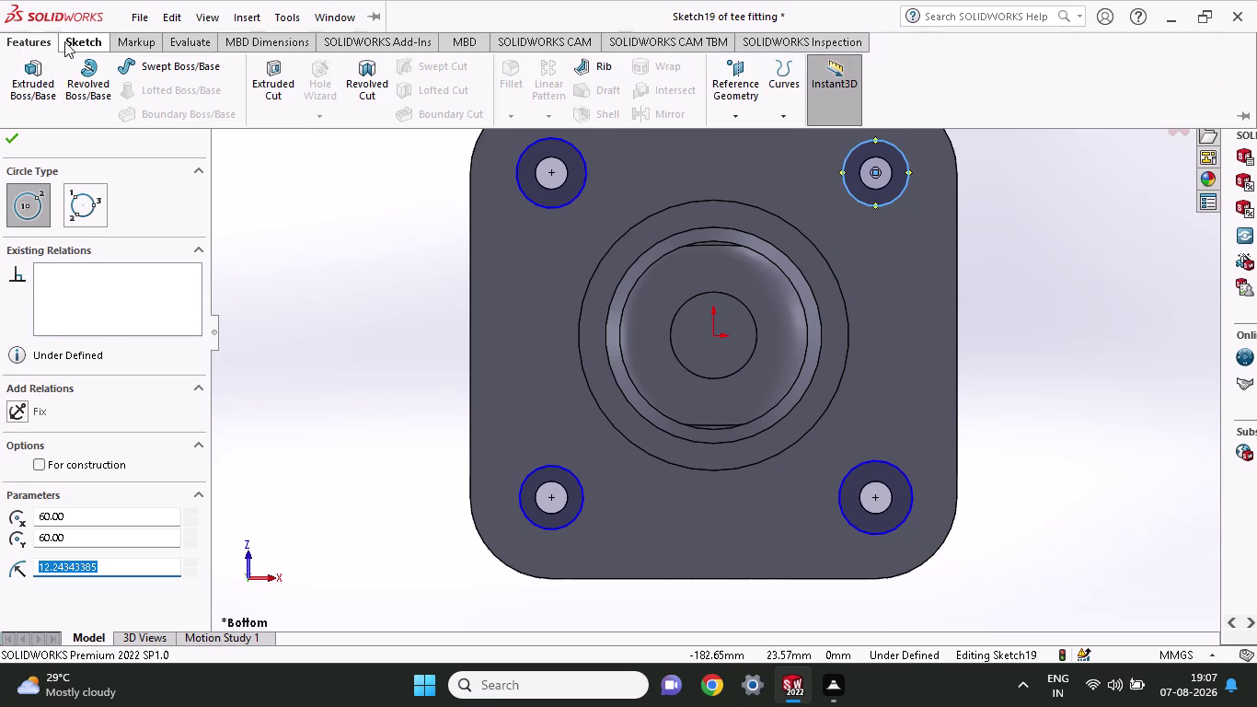
Dimension the top-left circle to a 20 mm diameter.
click(68, 39)
click(63, 91)
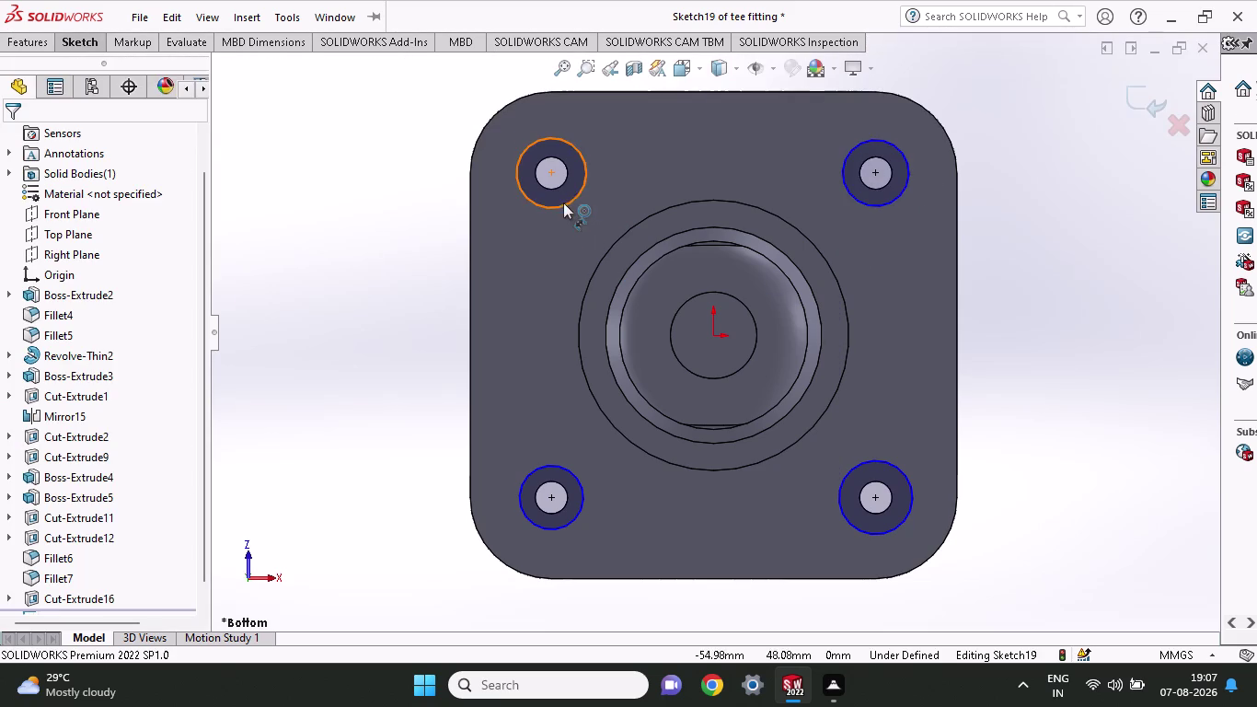
click(562, 200)
click(525, 191)
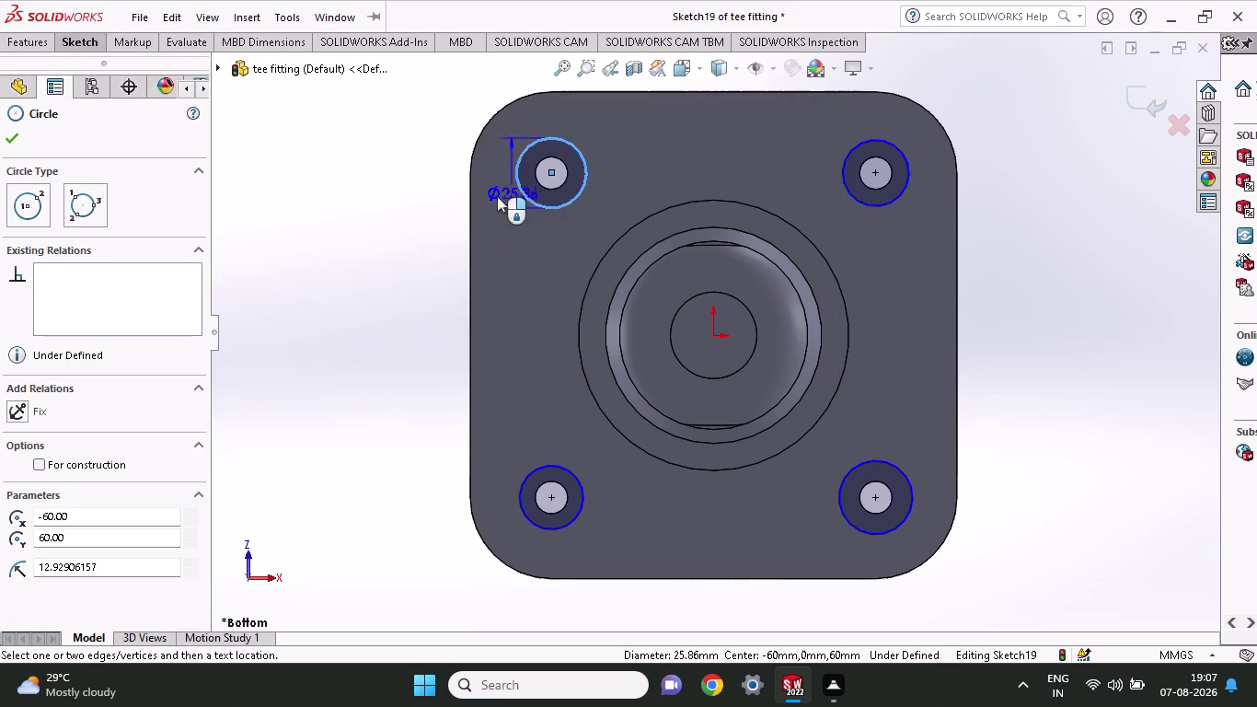
click(450, 204)
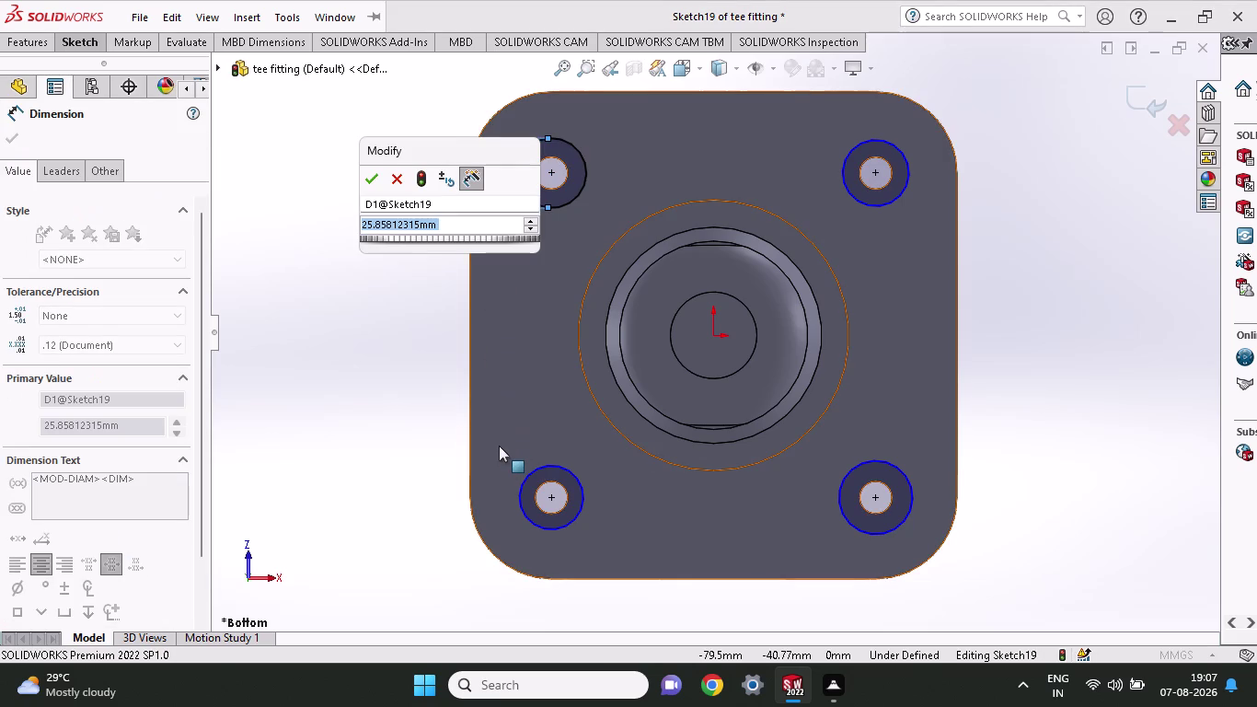
text(20)
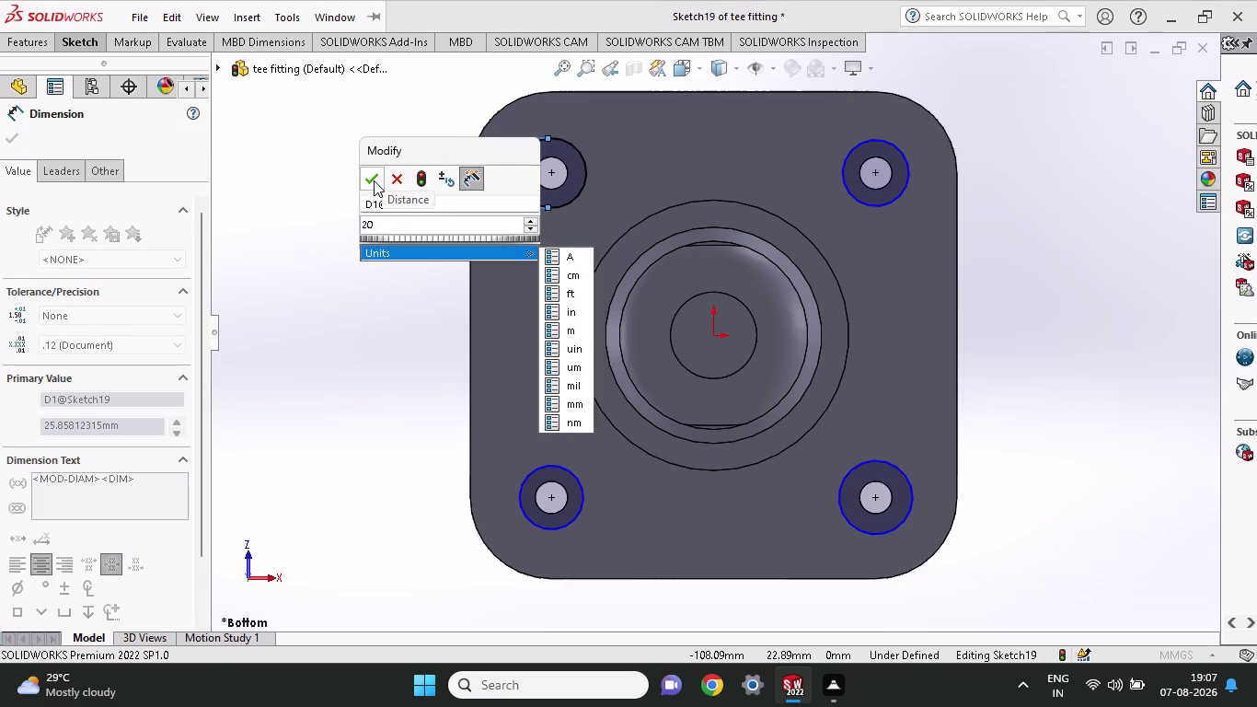
click(373, 180)
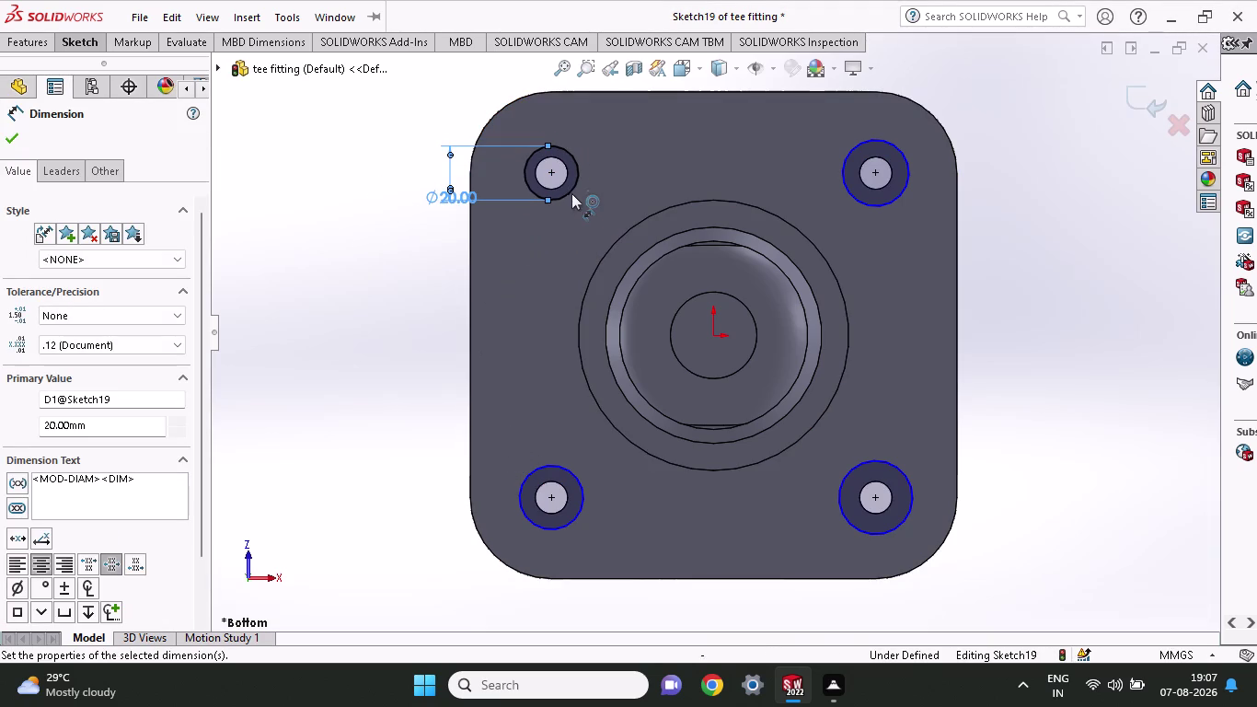
key(Escape)
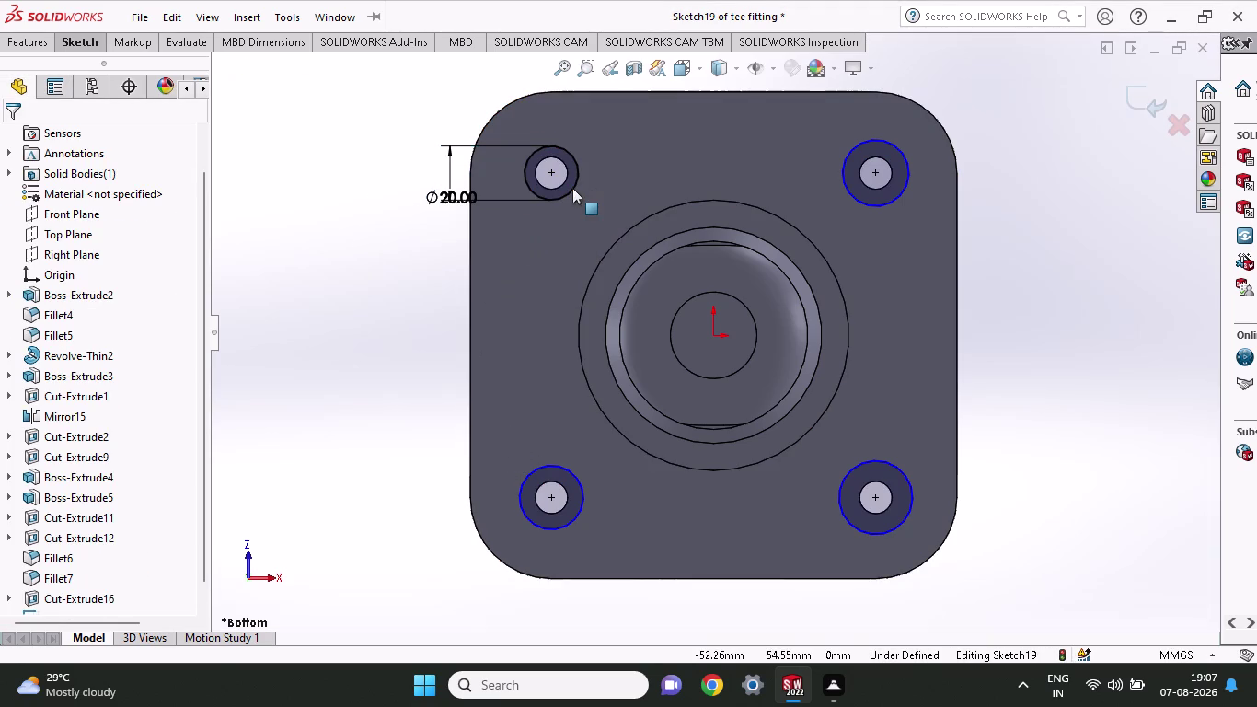
Make all four circles equal to the 20 mm circle, fully defining Sketch19.
click(572, 185)
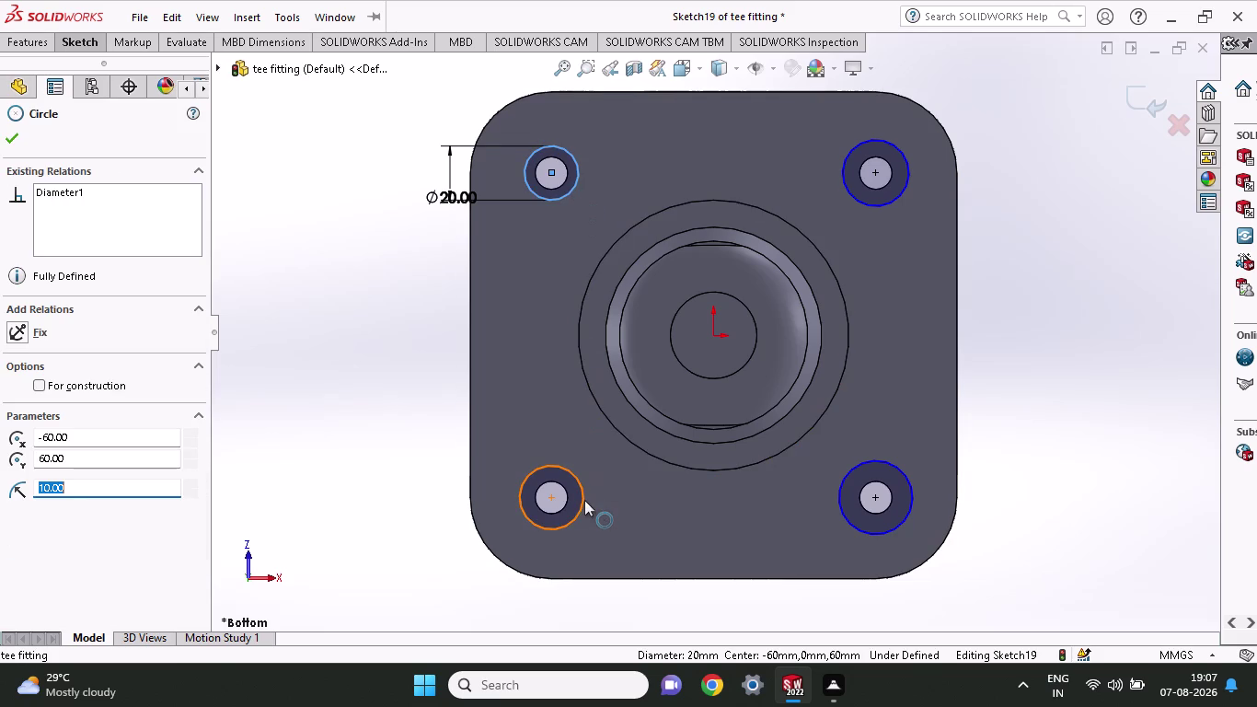
click(582, 500)
click(850, 519)
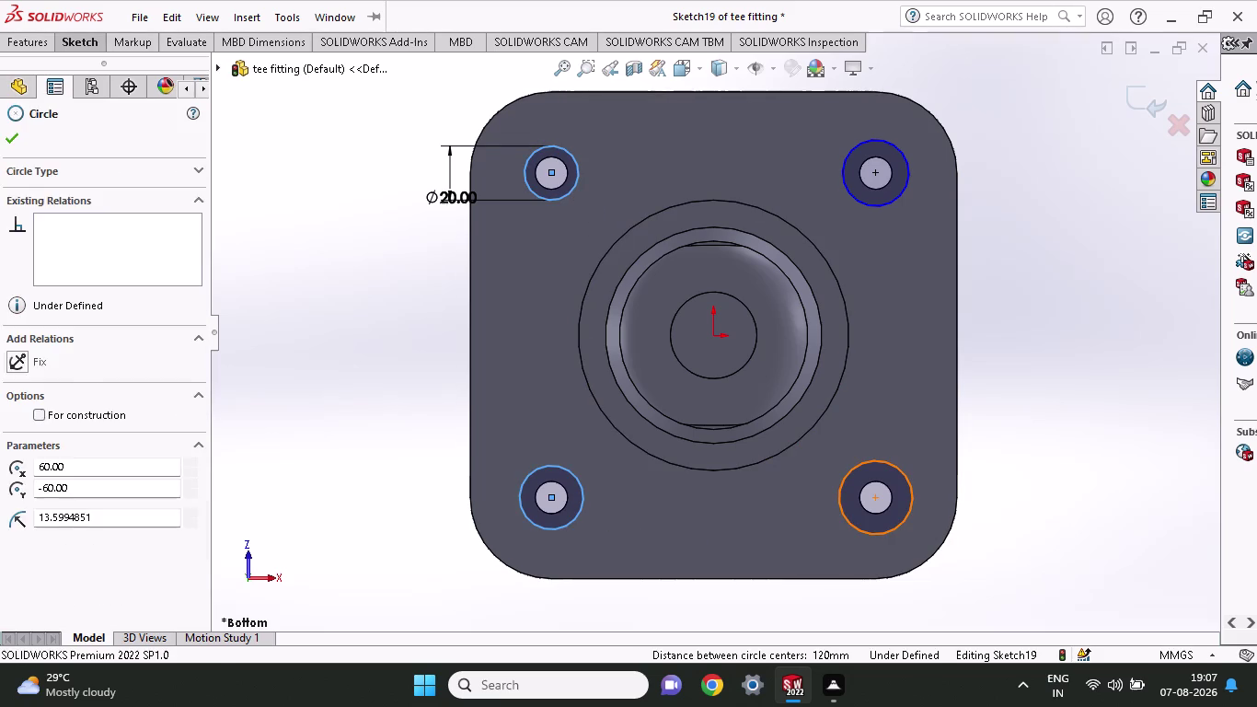
click(887, 207)
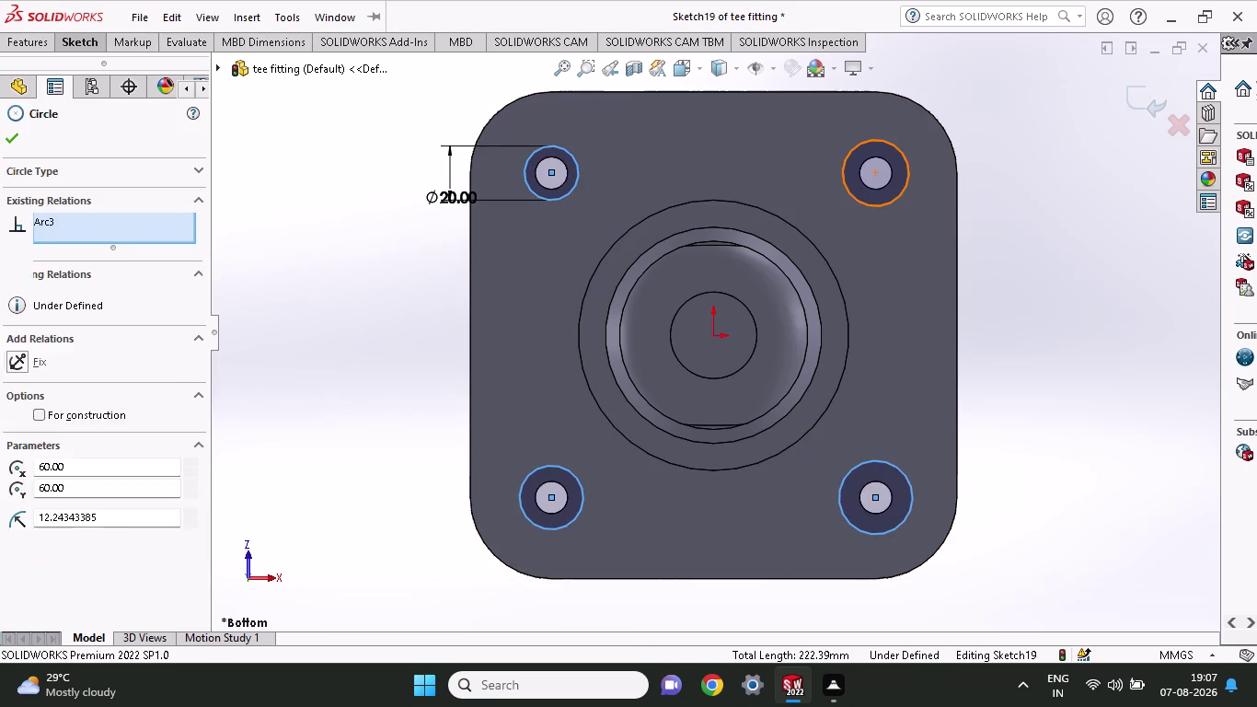
click(55, 490)
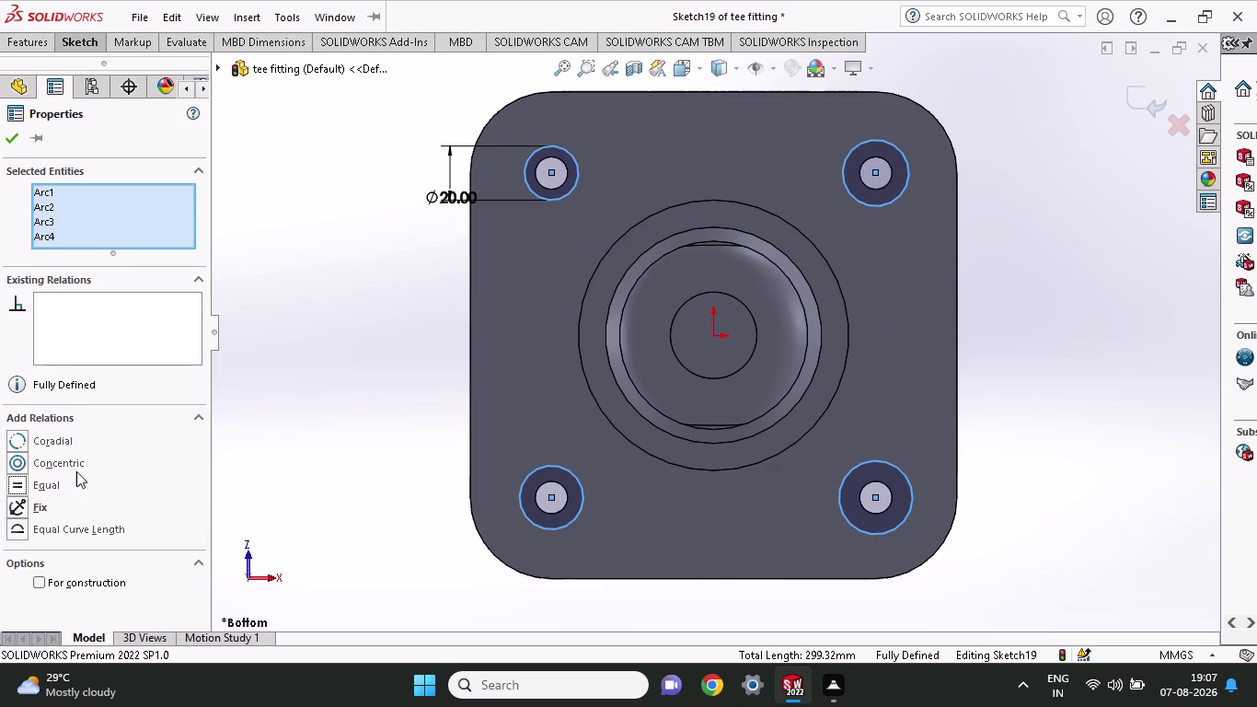
click(20, 133)
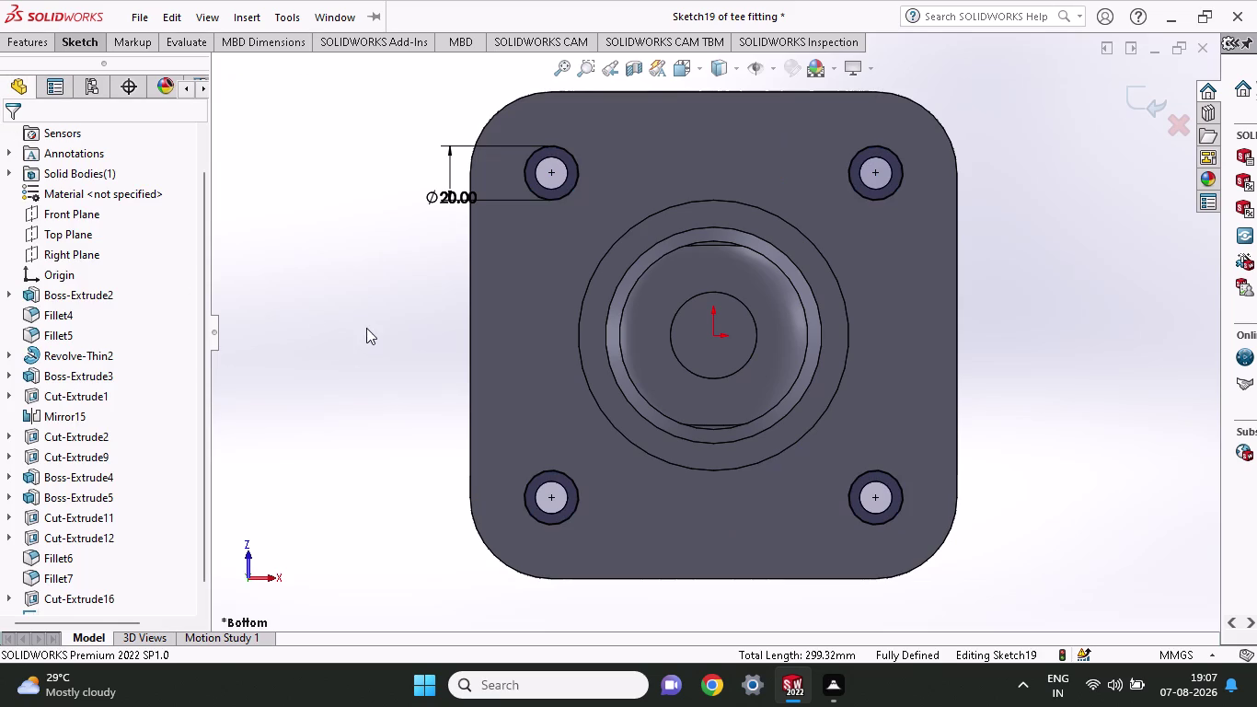
middle_drag(370, 301, 390, 413)
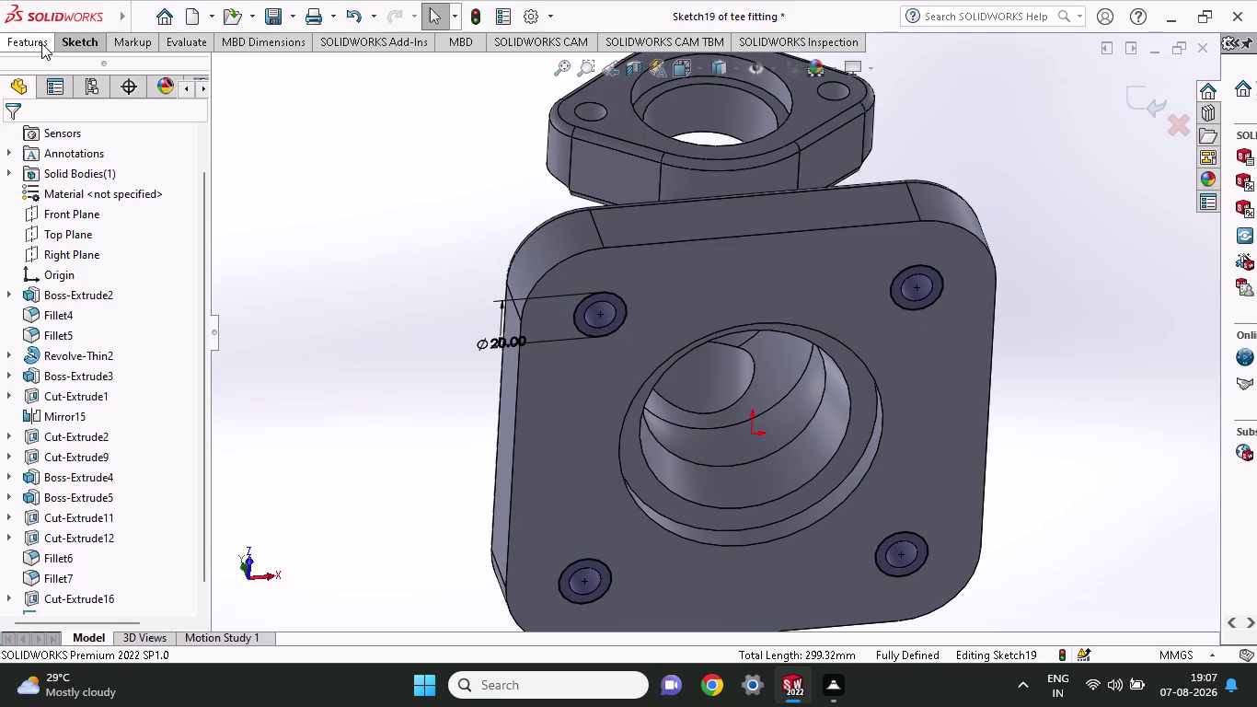
Preview a 227 mm blind extruded cut of Sketch19's four circles.
click(41, 43)
click(254, 88)
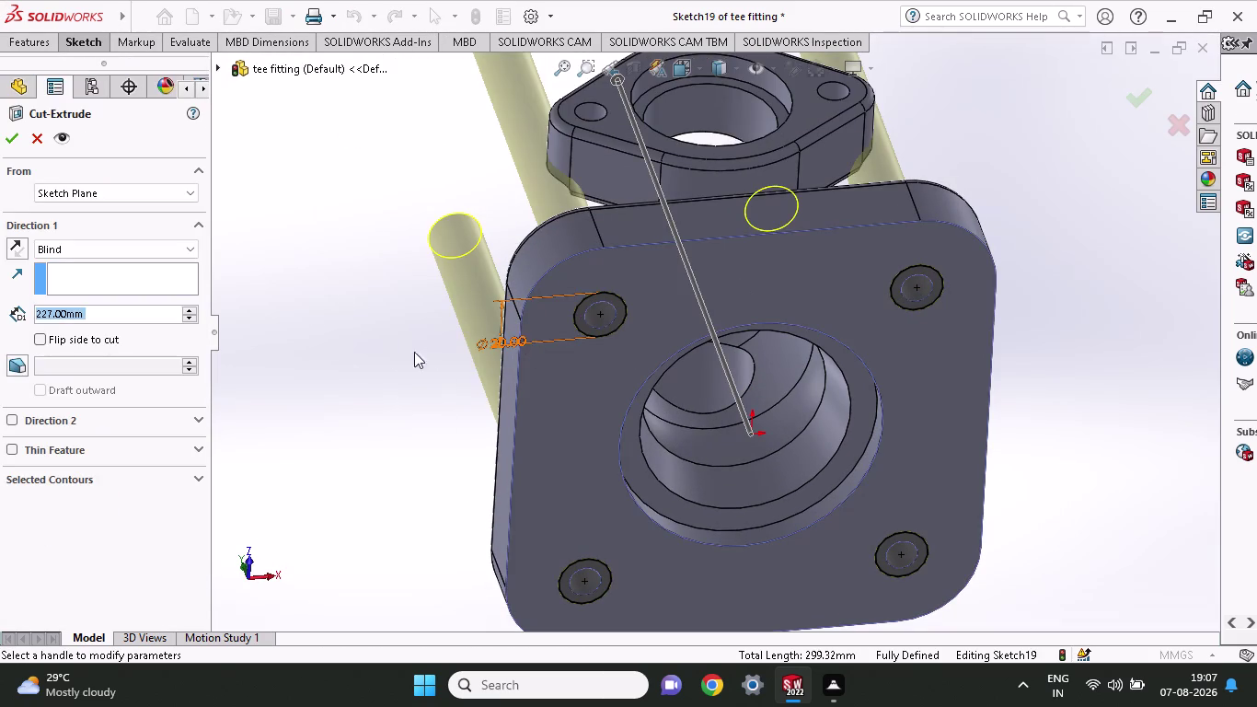
middle_drag(355, 349, 467, 560)
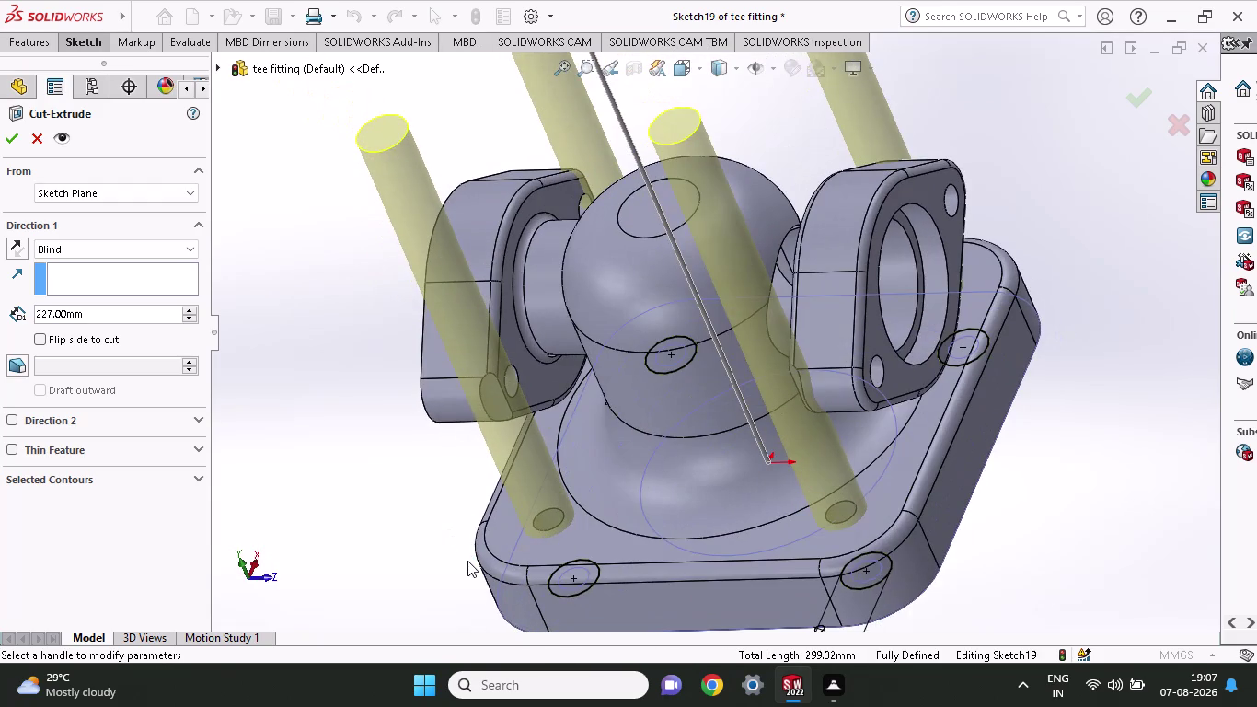